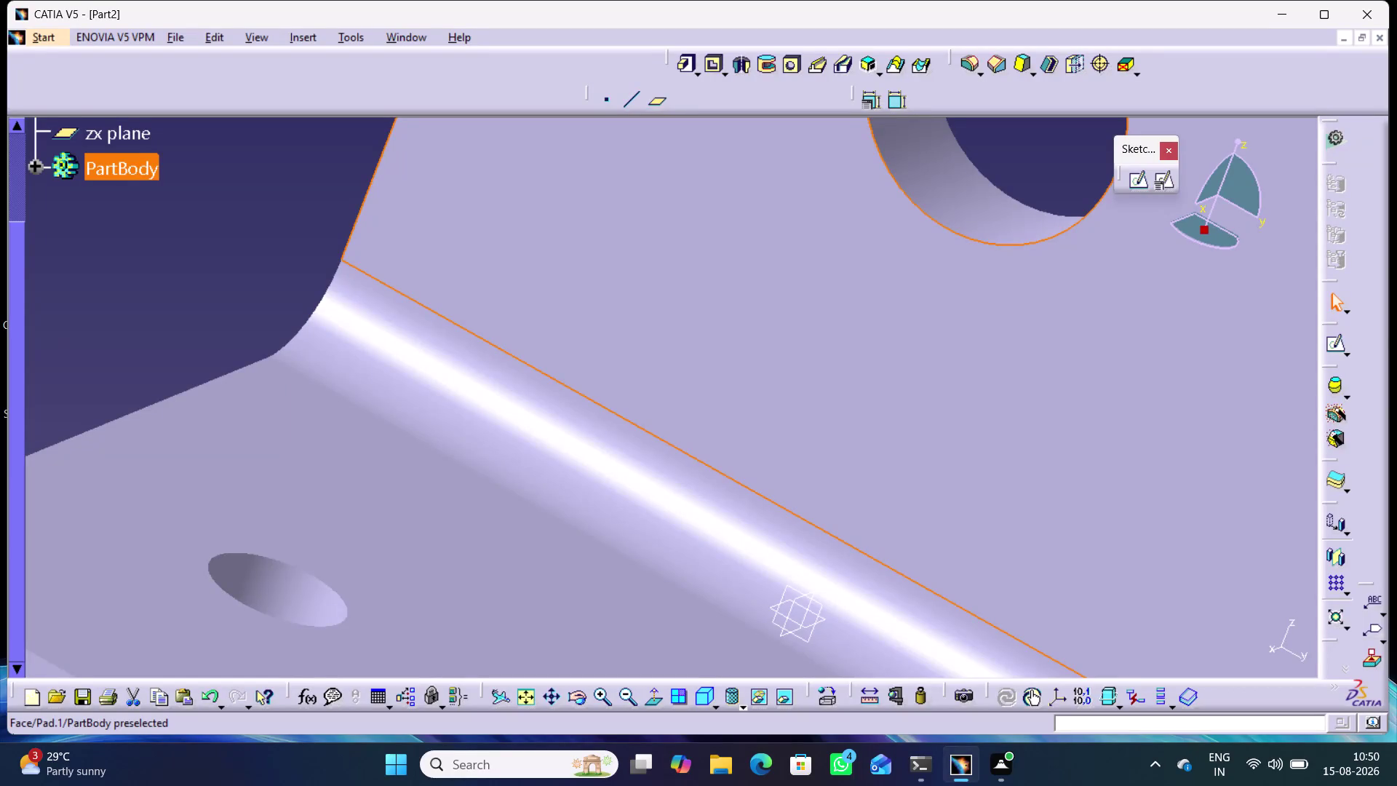
Orbit the bracket to inspect its faces, then start saving it under a new name.
middle_drag(740, 341, 803, 432)
right_drag(740, 341, 730, 286)
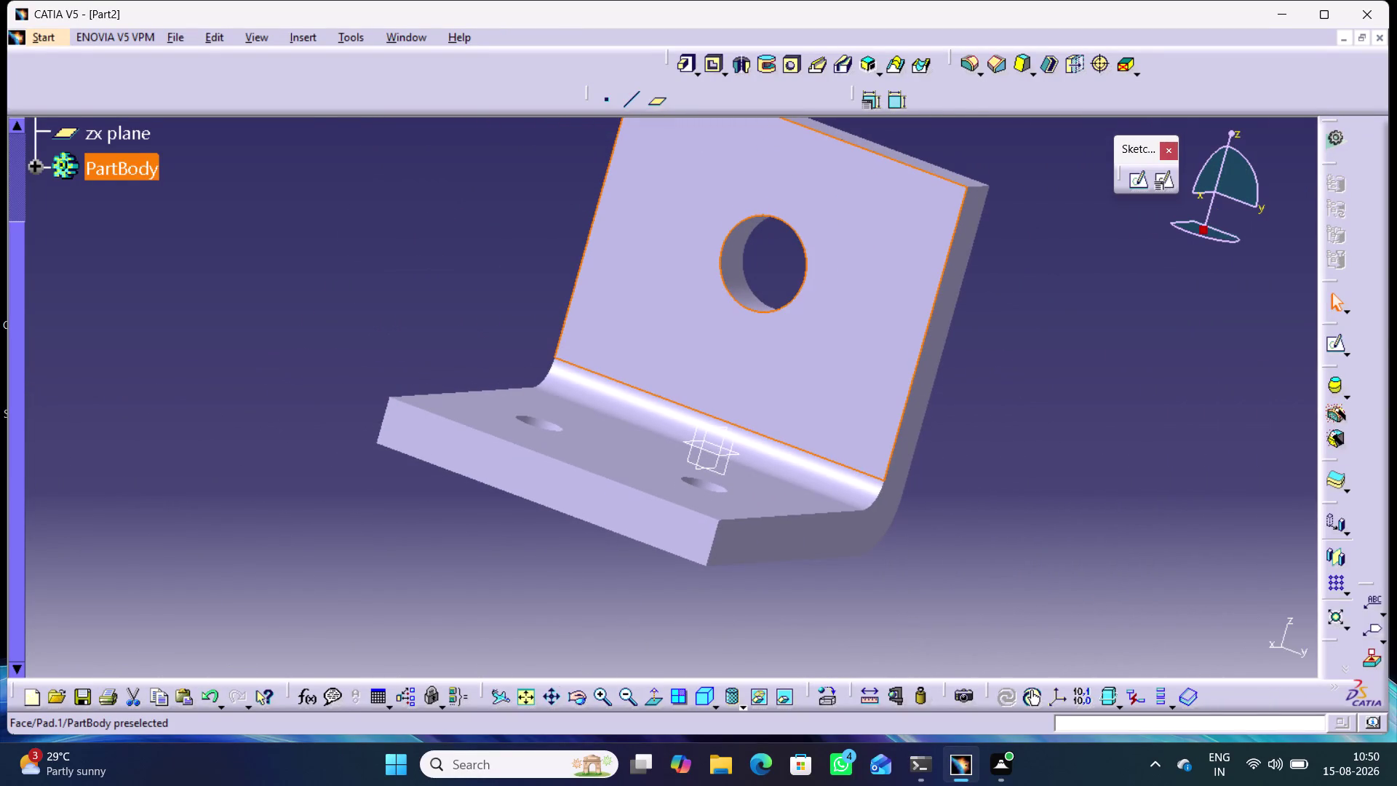
middle_drag(438, 243, 503, 299)
right_drag(438, 243, 490, 293)
click(486, 290)
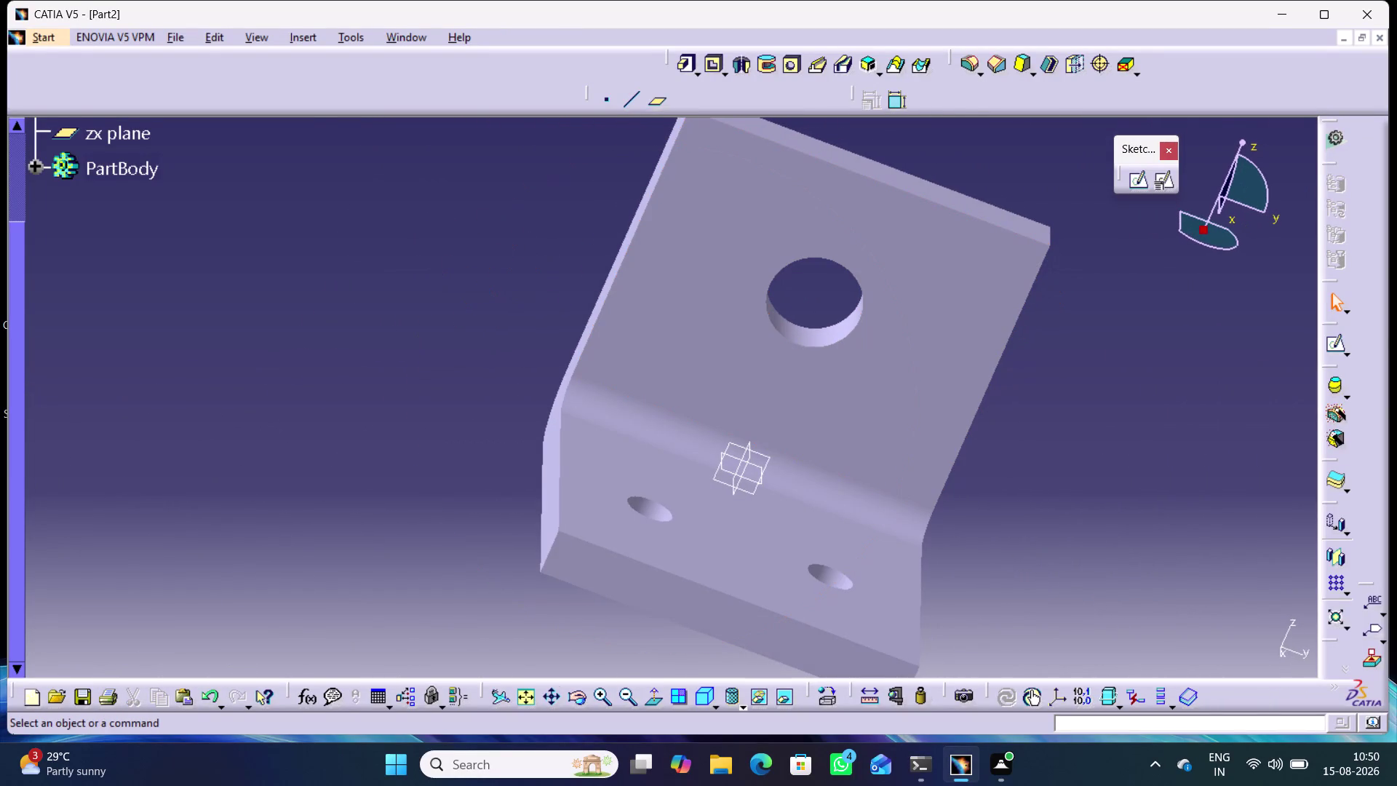
key(ctrl+s)
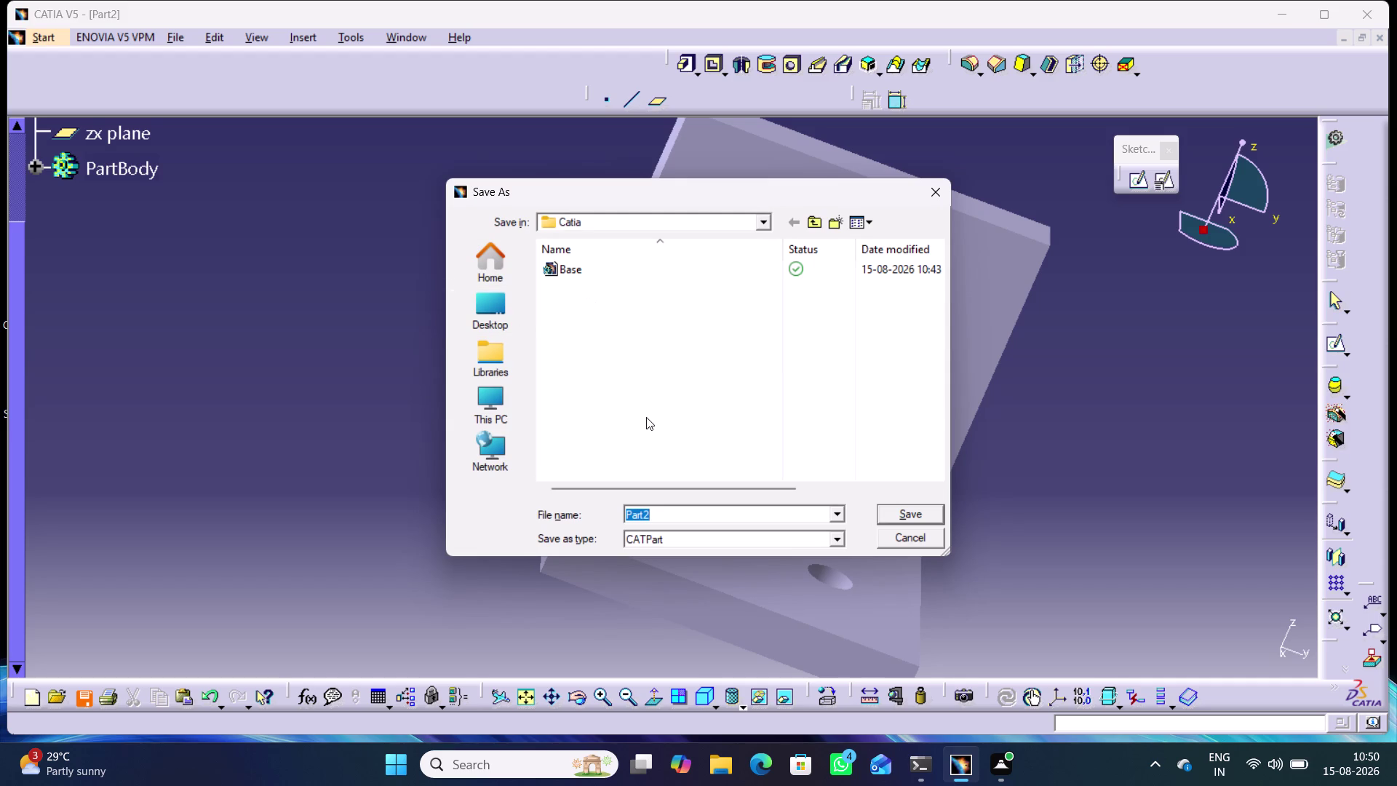
Save the bracket part as Support.
text(Su)
text(ppo)
text(rt)
key(Return)
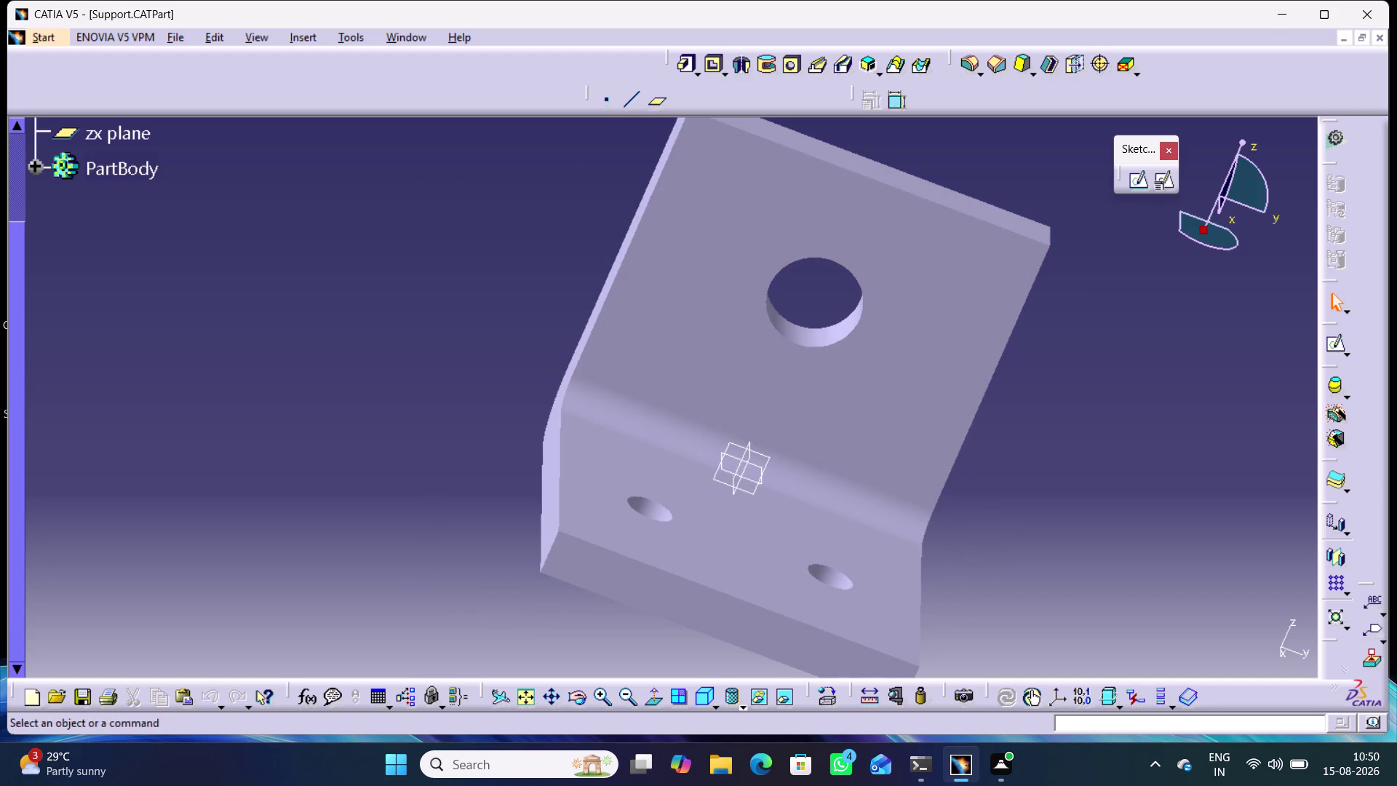
Pan and zoom the view, then start a new document.
middle_drag(1018, 489, 890, 473)
scroll(down, 3)
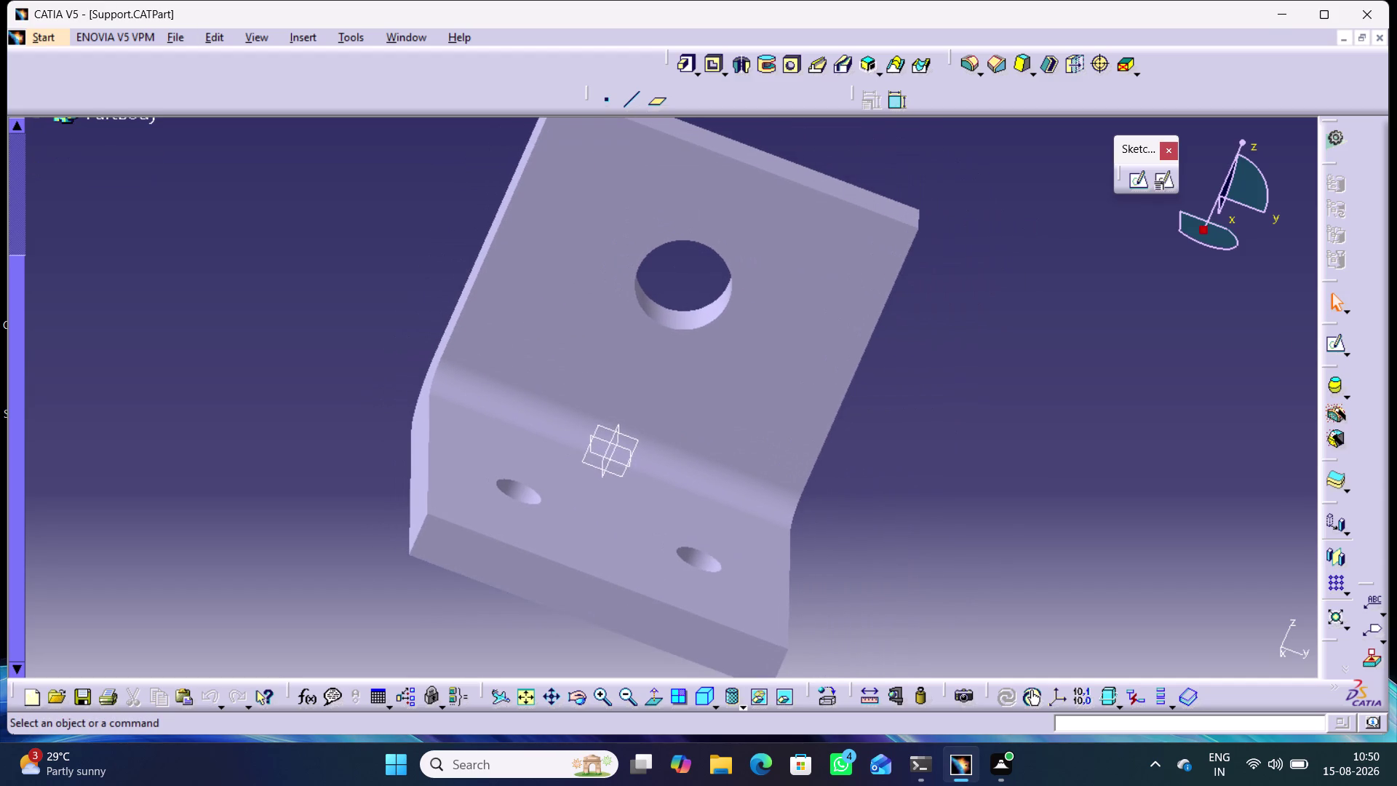
key(ctrl+n)
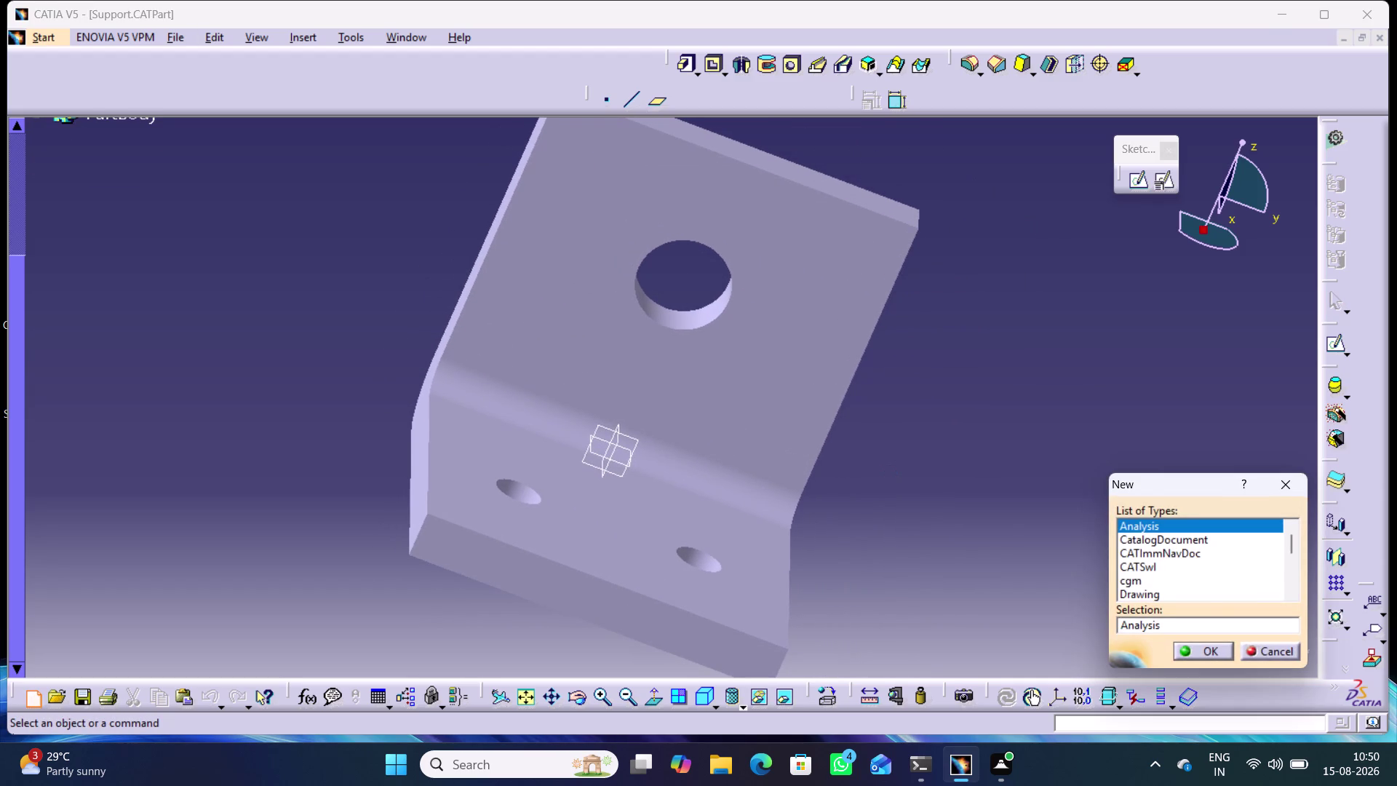
Create a new Part document.
key(Down)
key(Return)
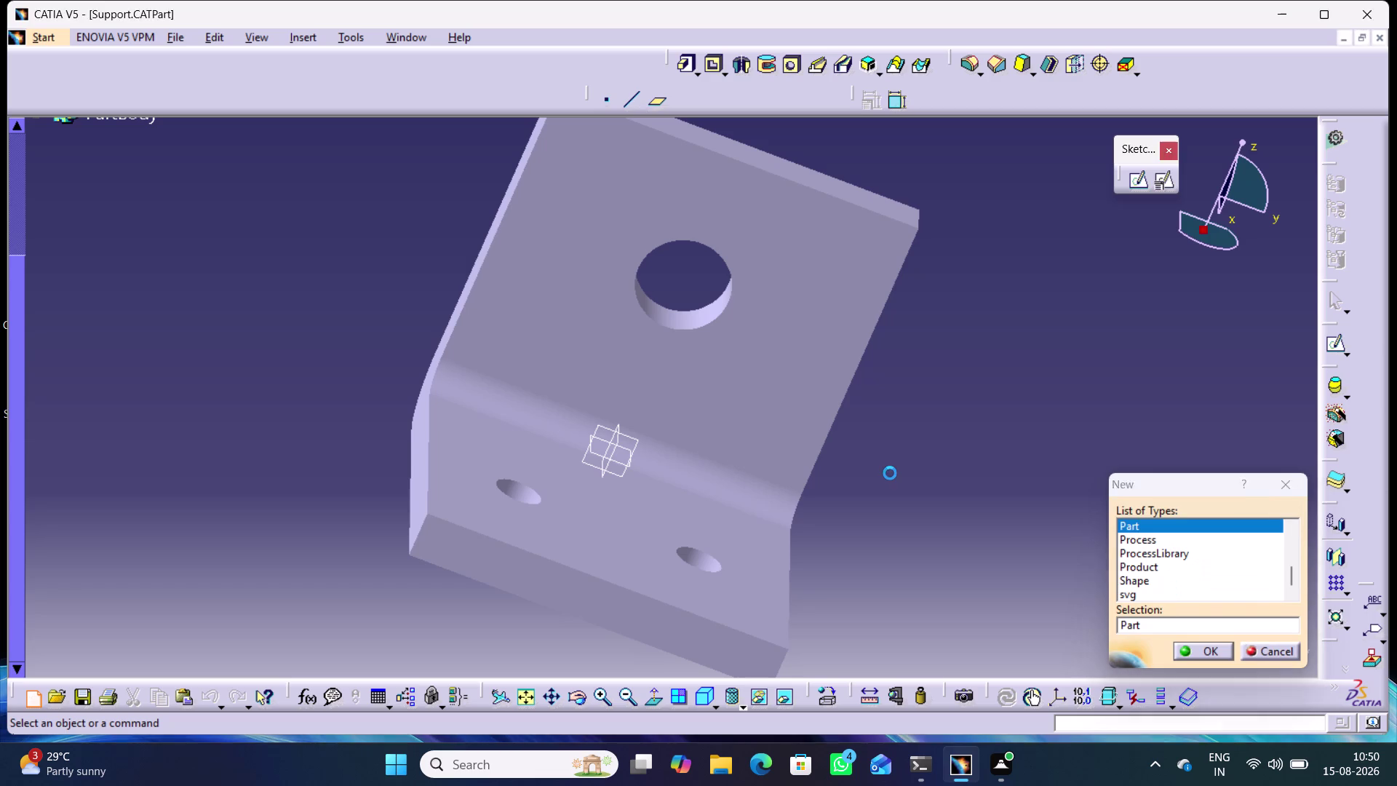
key(Return)
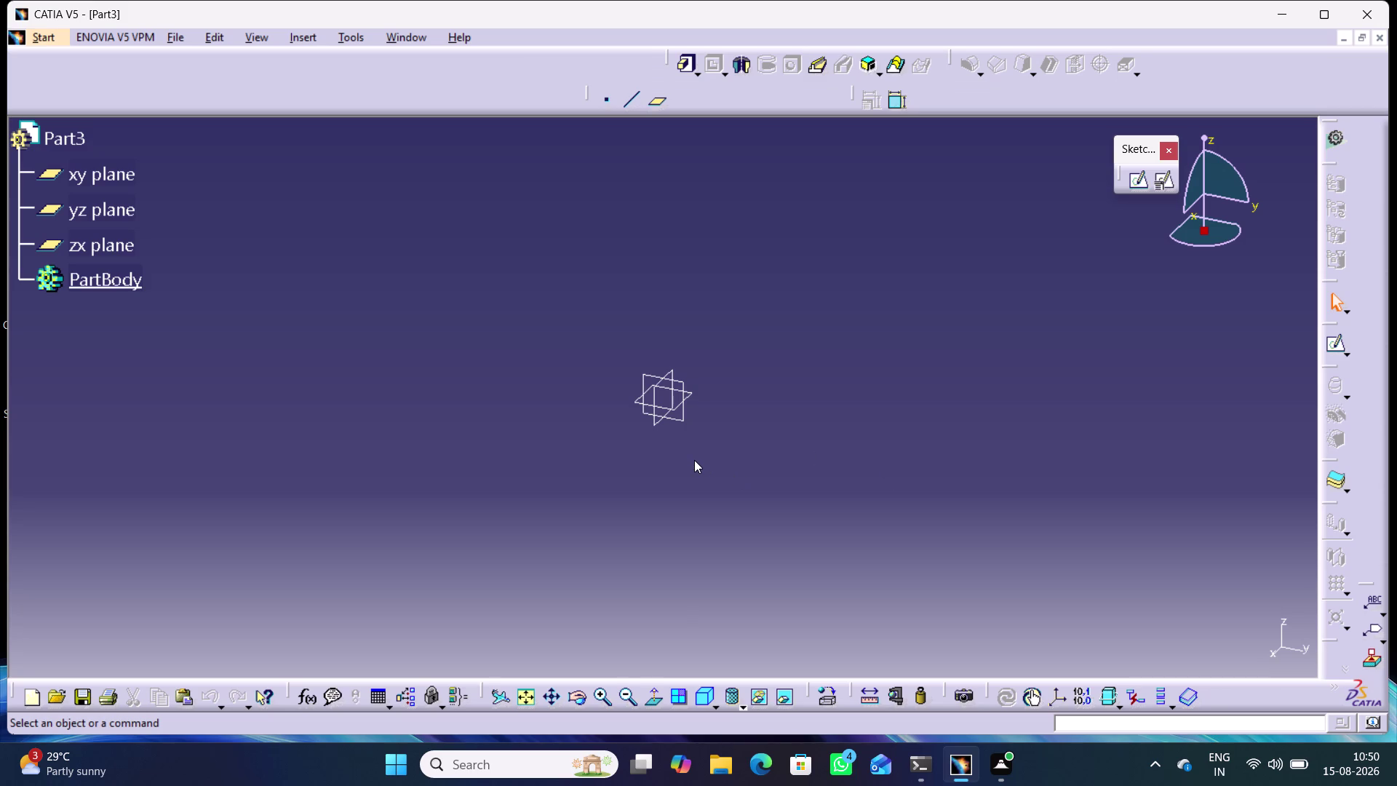
Open a positioned sketch on the zx plane with swapped axes.
click(659, 423)
click(1164, 181)
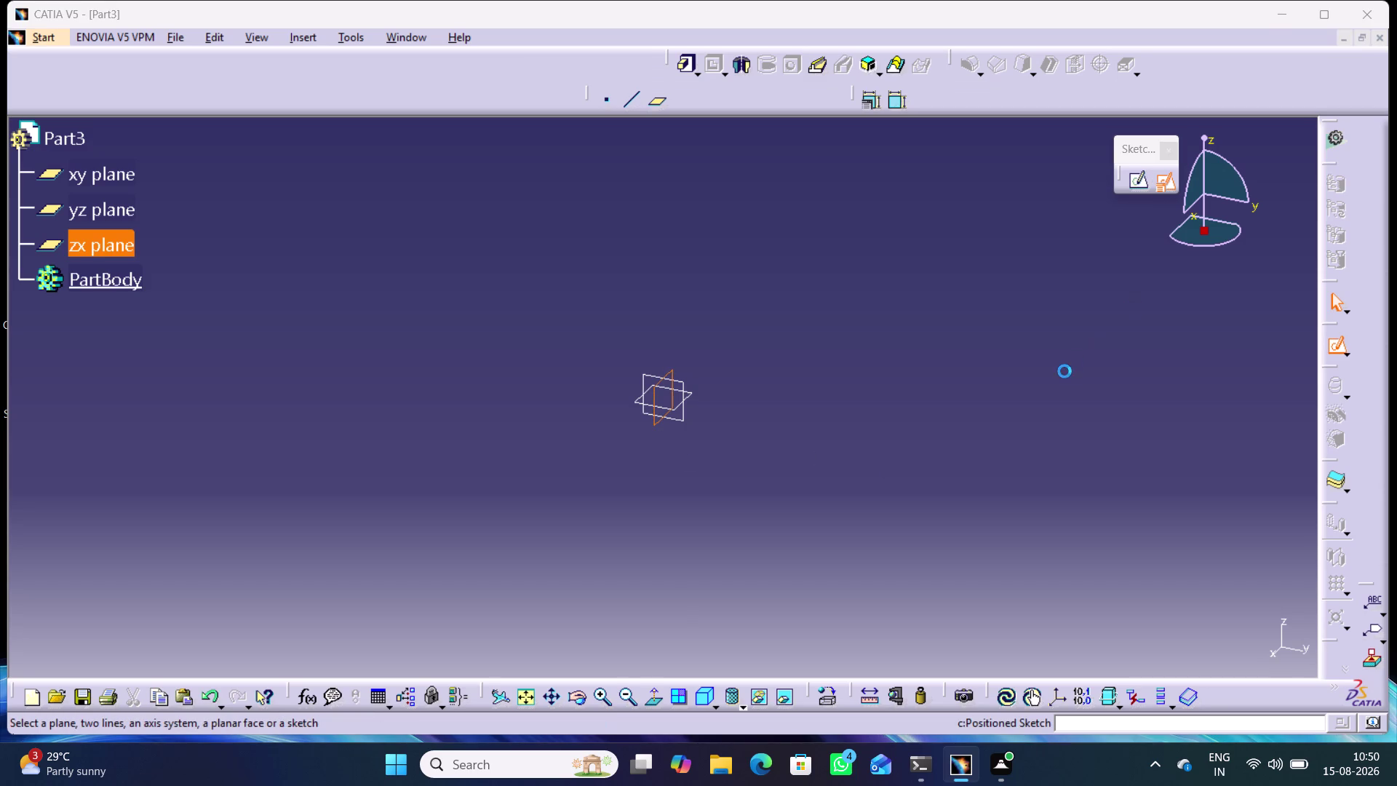
click(1247, 614)
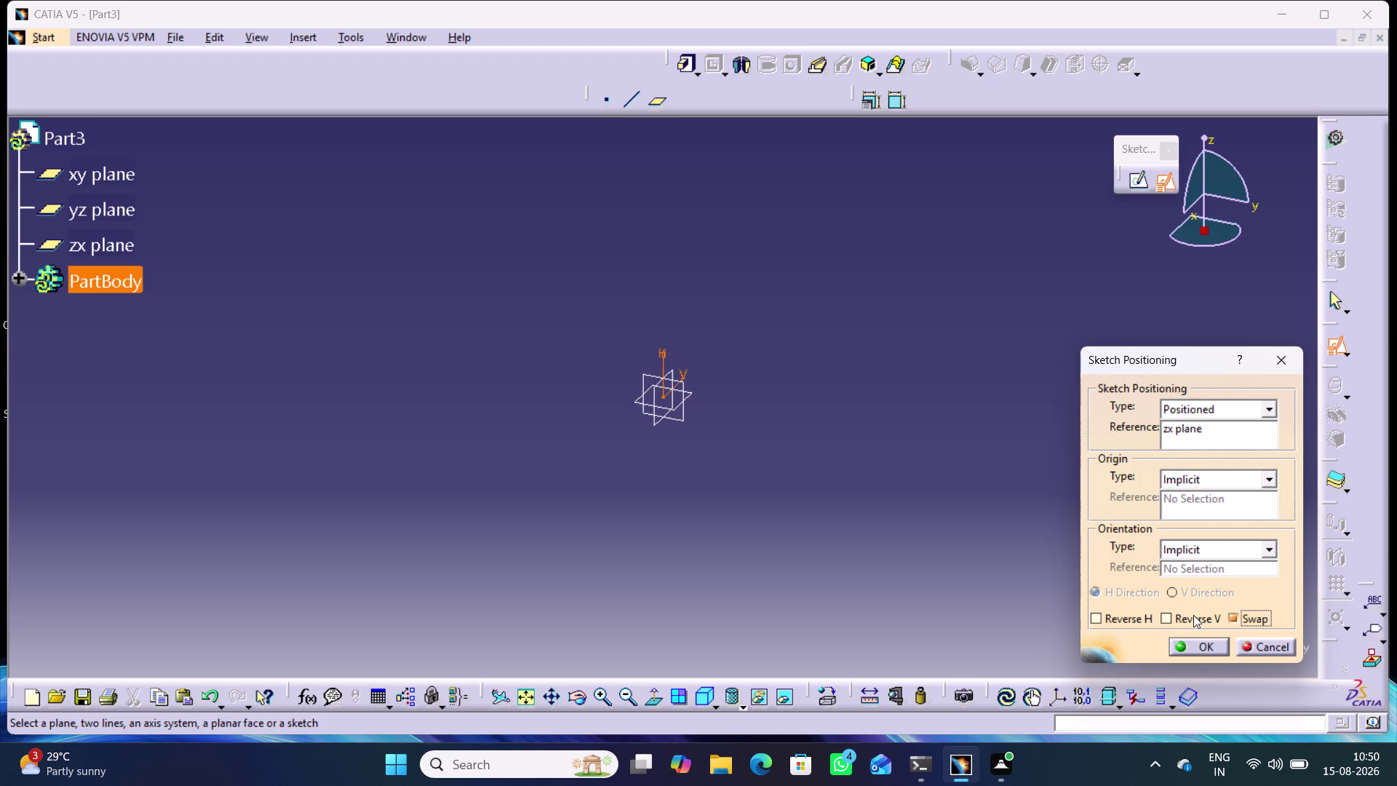
click(1192, 615)
click(1197, 644)
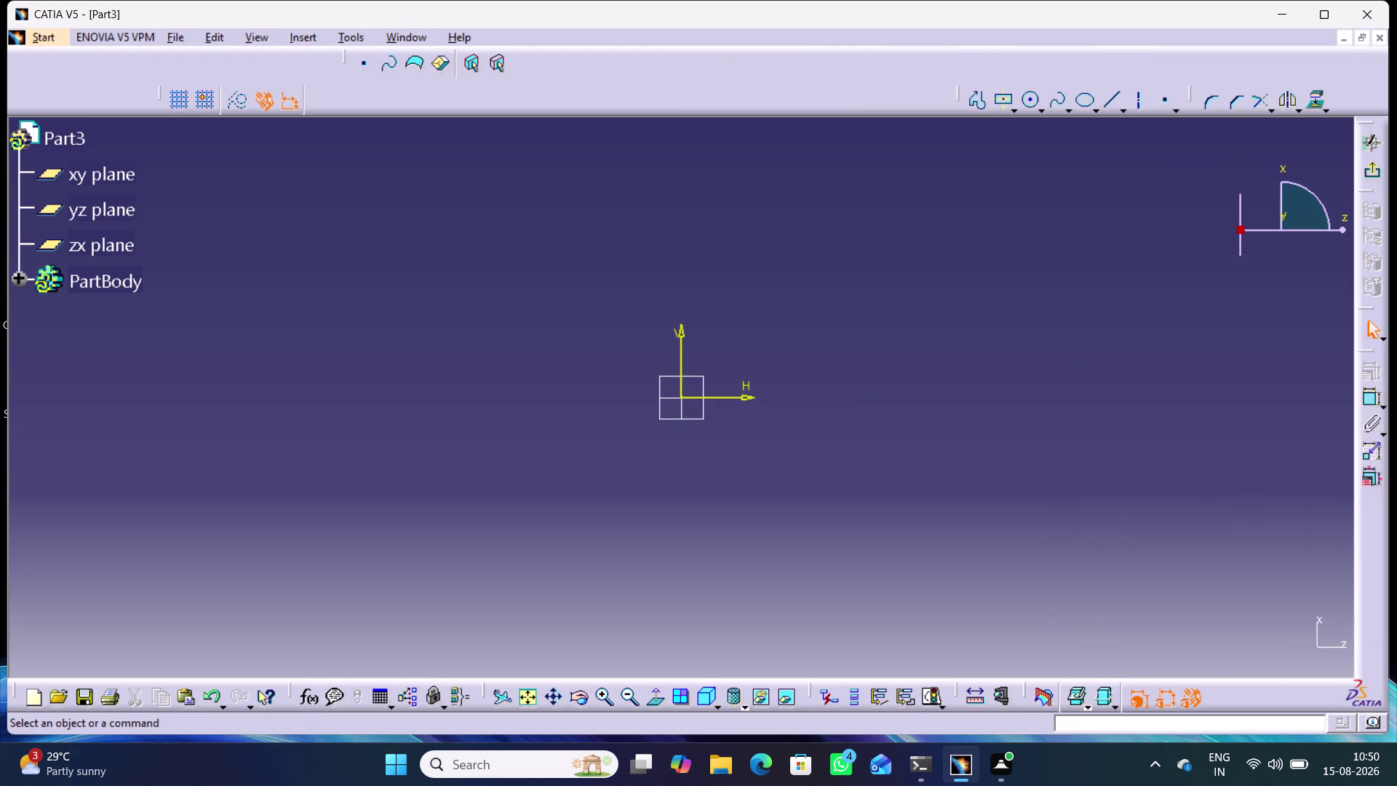
Draw the profile's bottom edge and stepped right side up to the top.
click(976, 104)
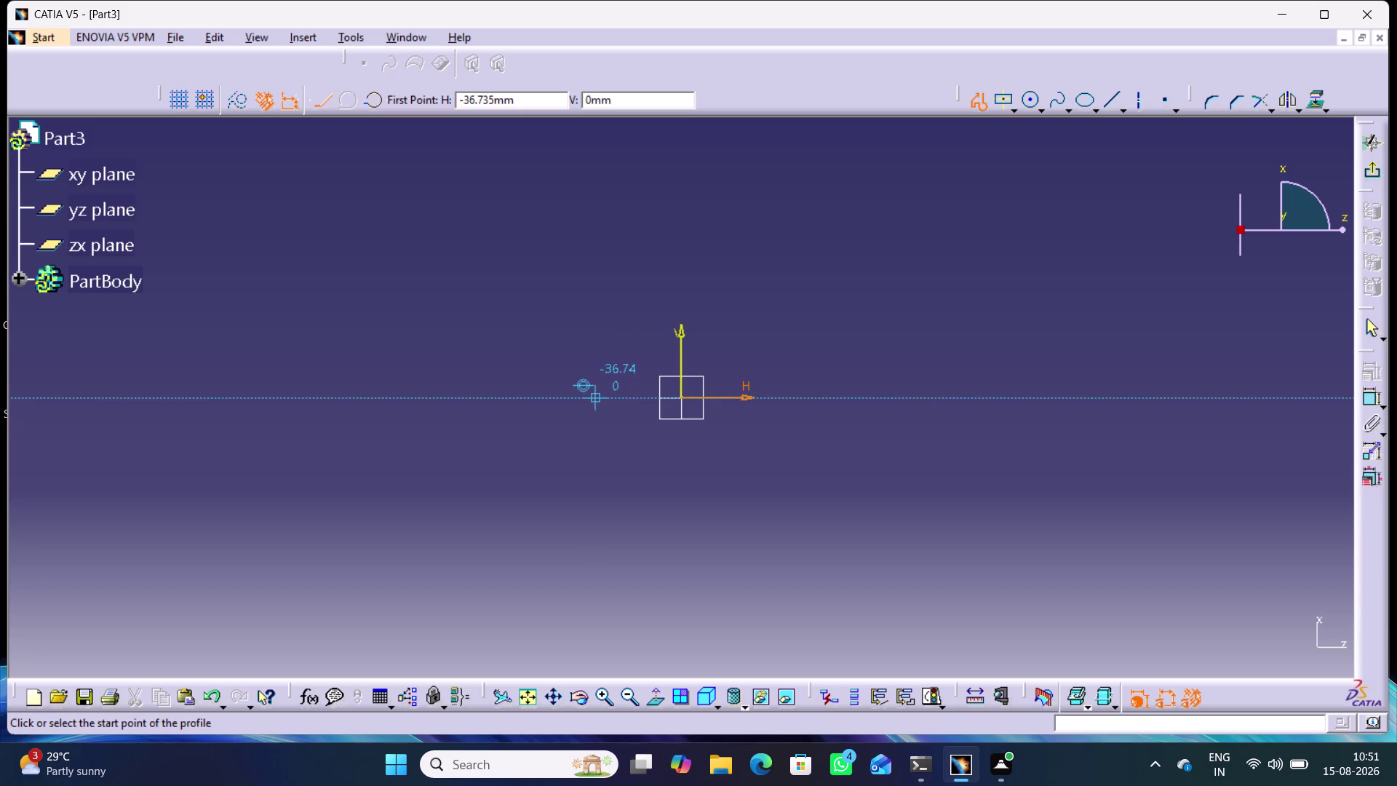
click(595, 395)
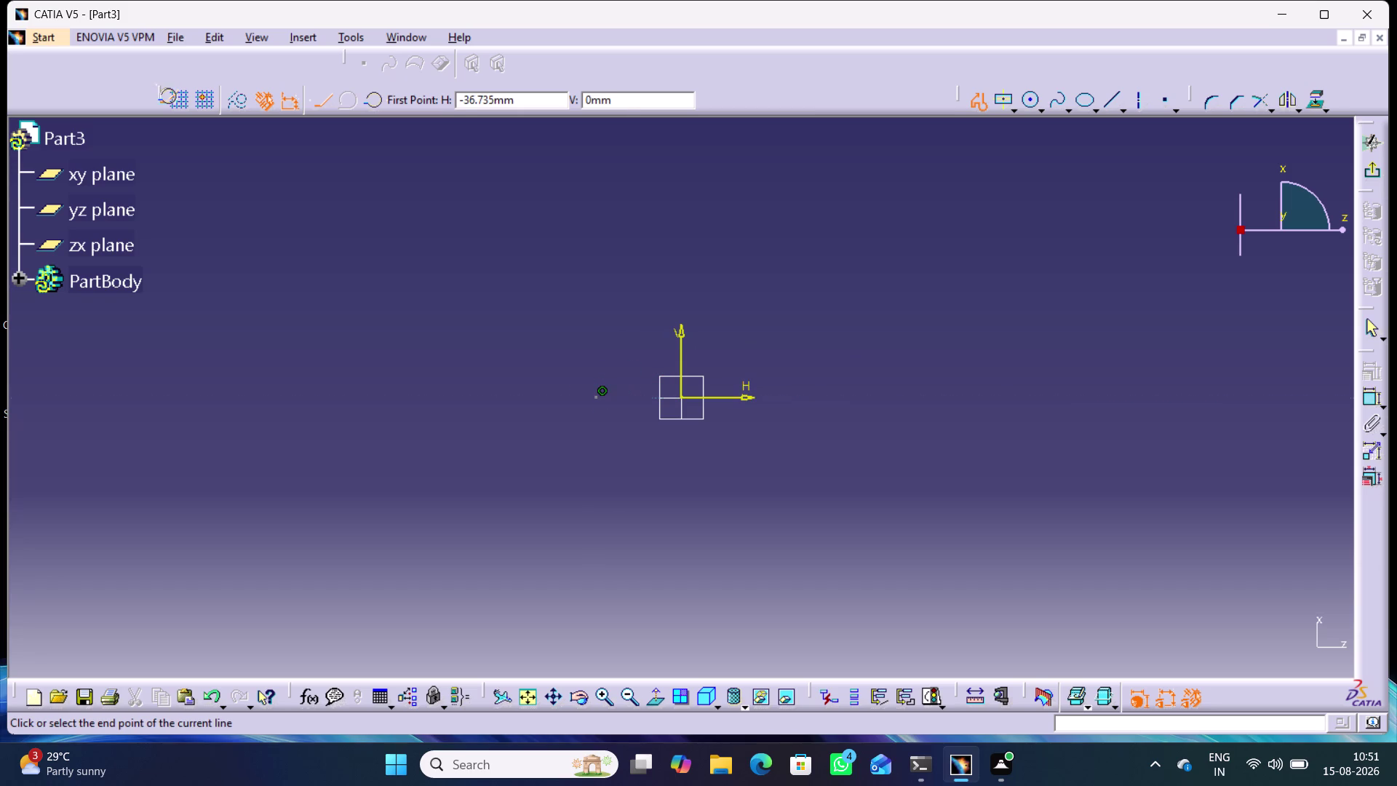
click(773, 399)
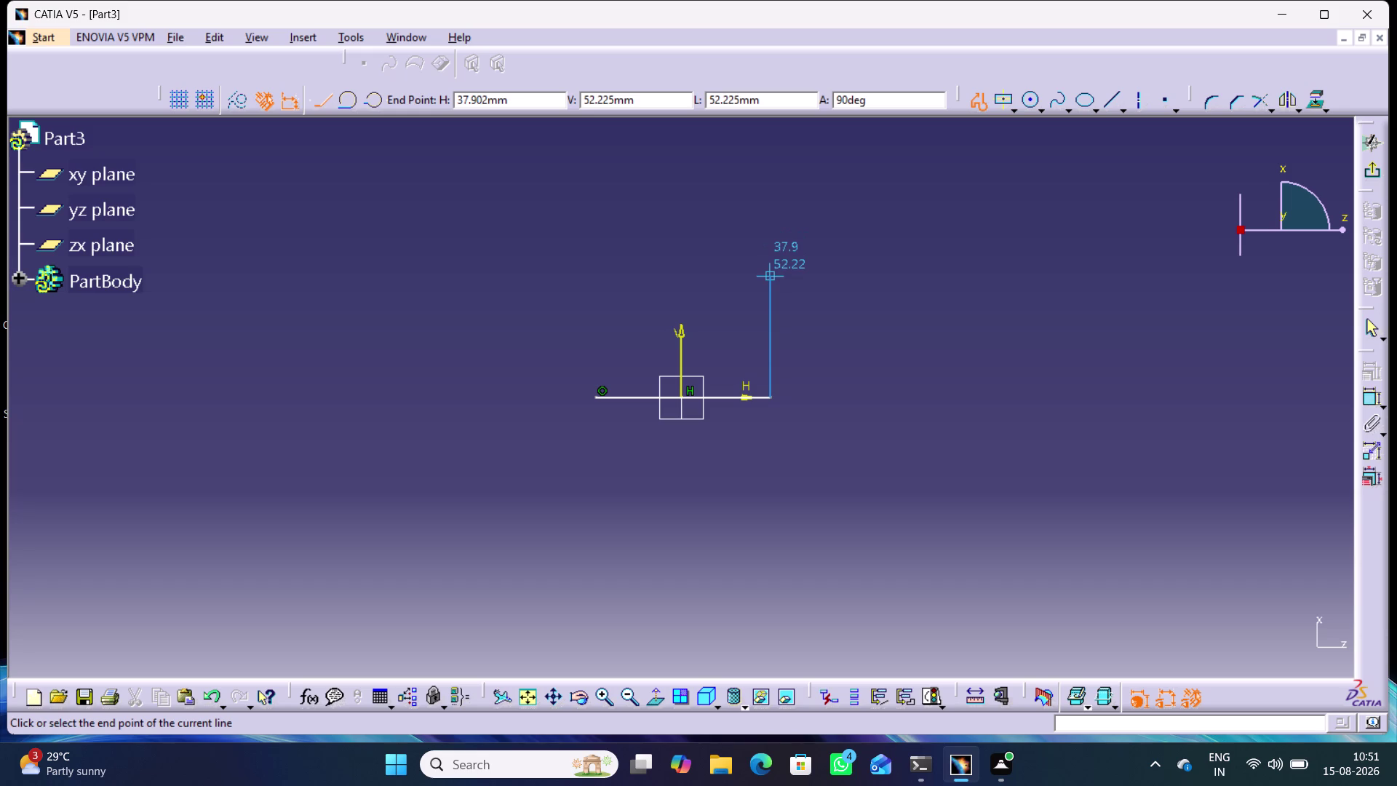
click(772, 355)
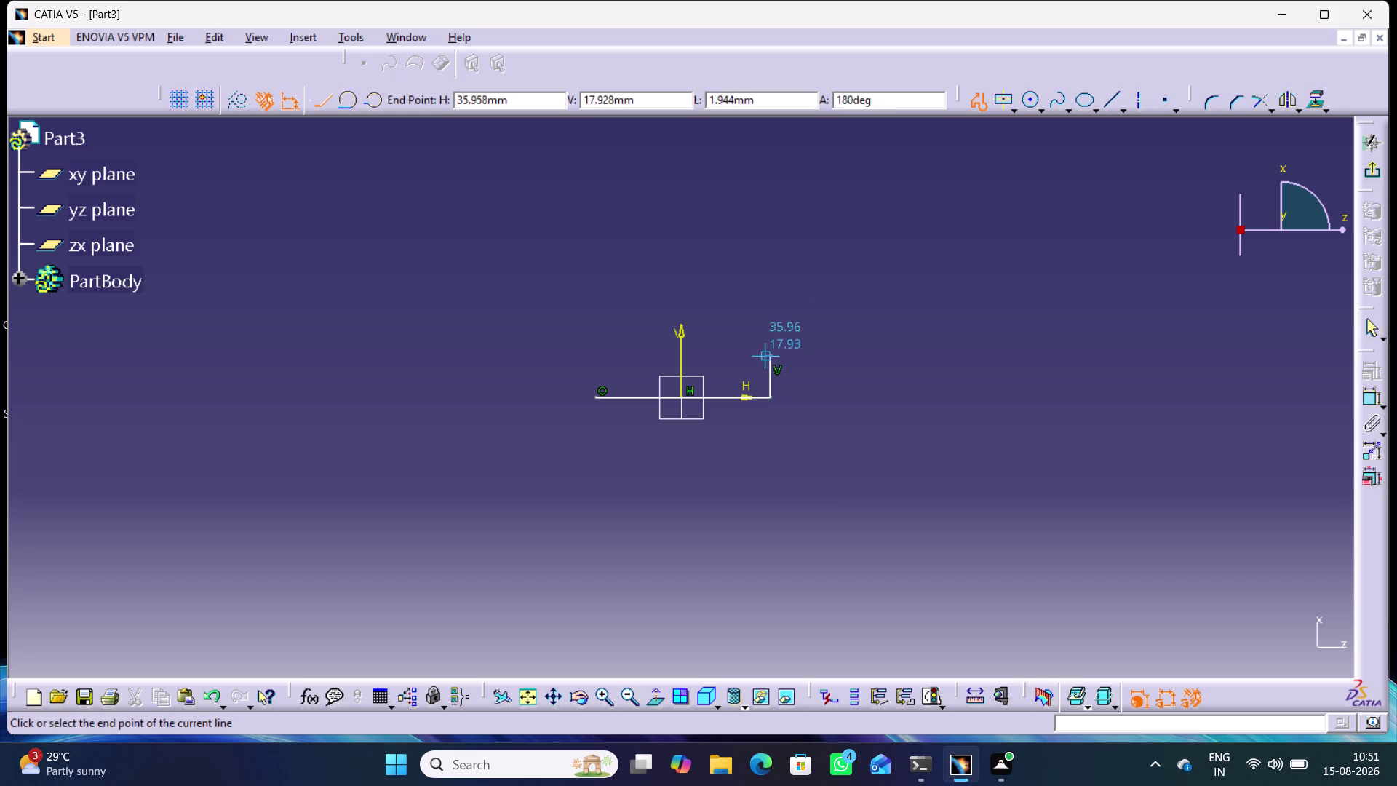
click(728, 357)
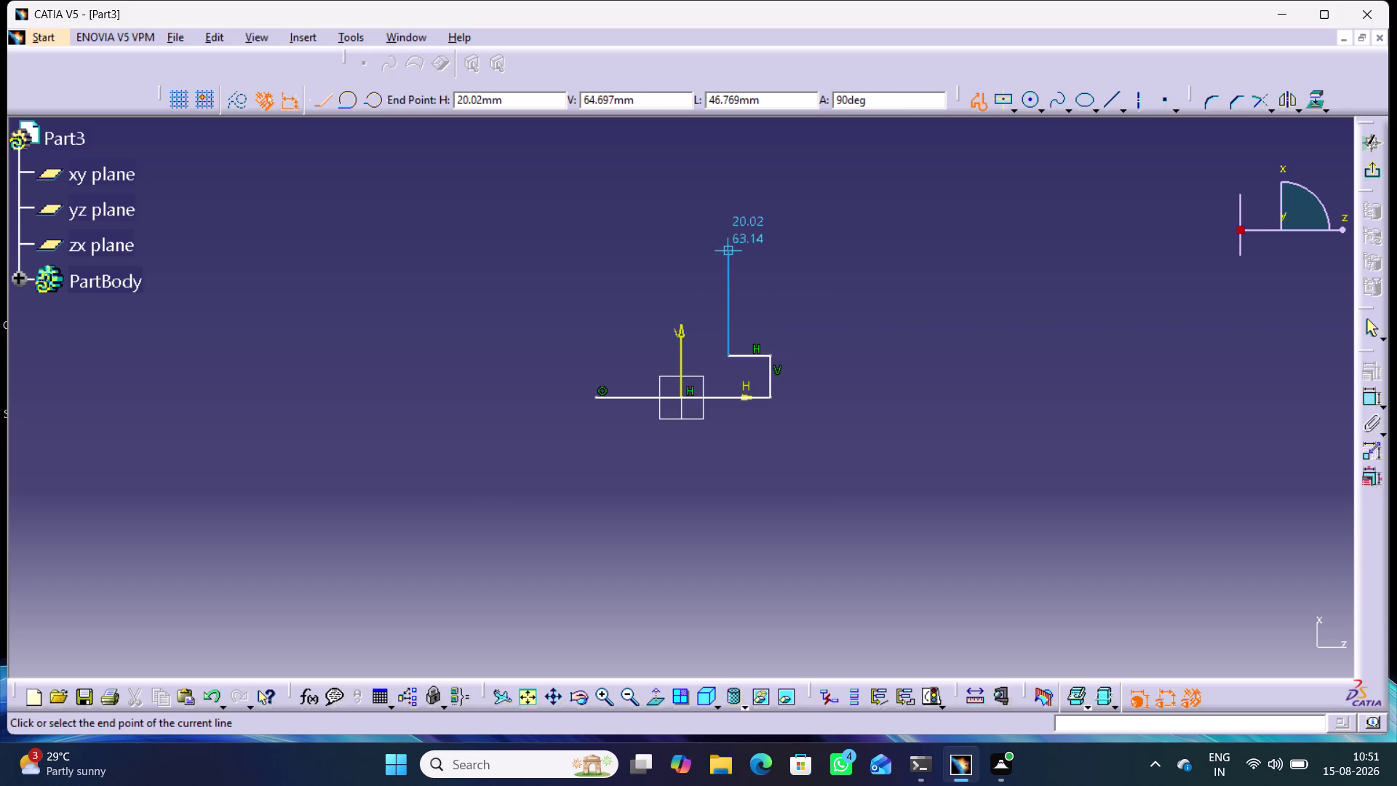
click(731, 237)
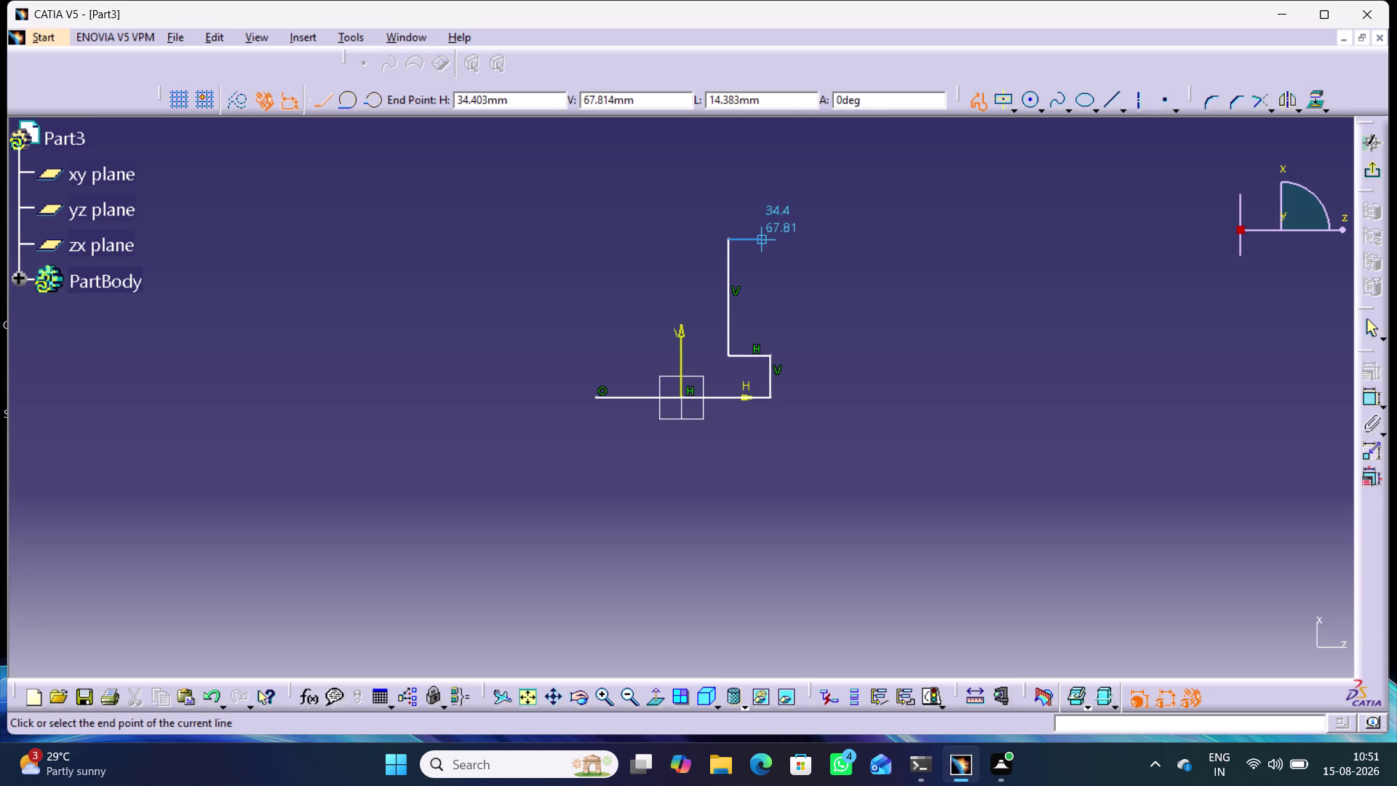
click(772, 241)
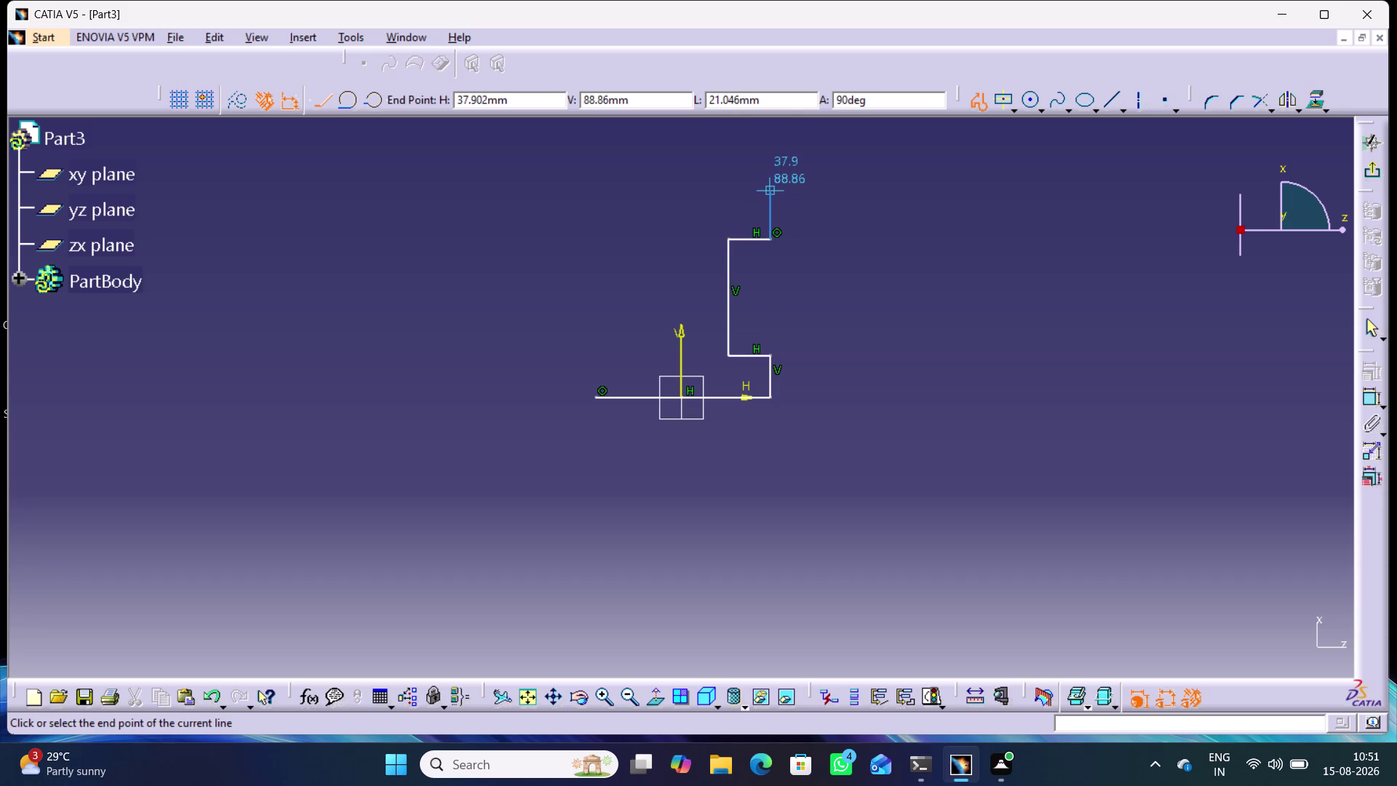
click(768, 188)
click(738, 194)
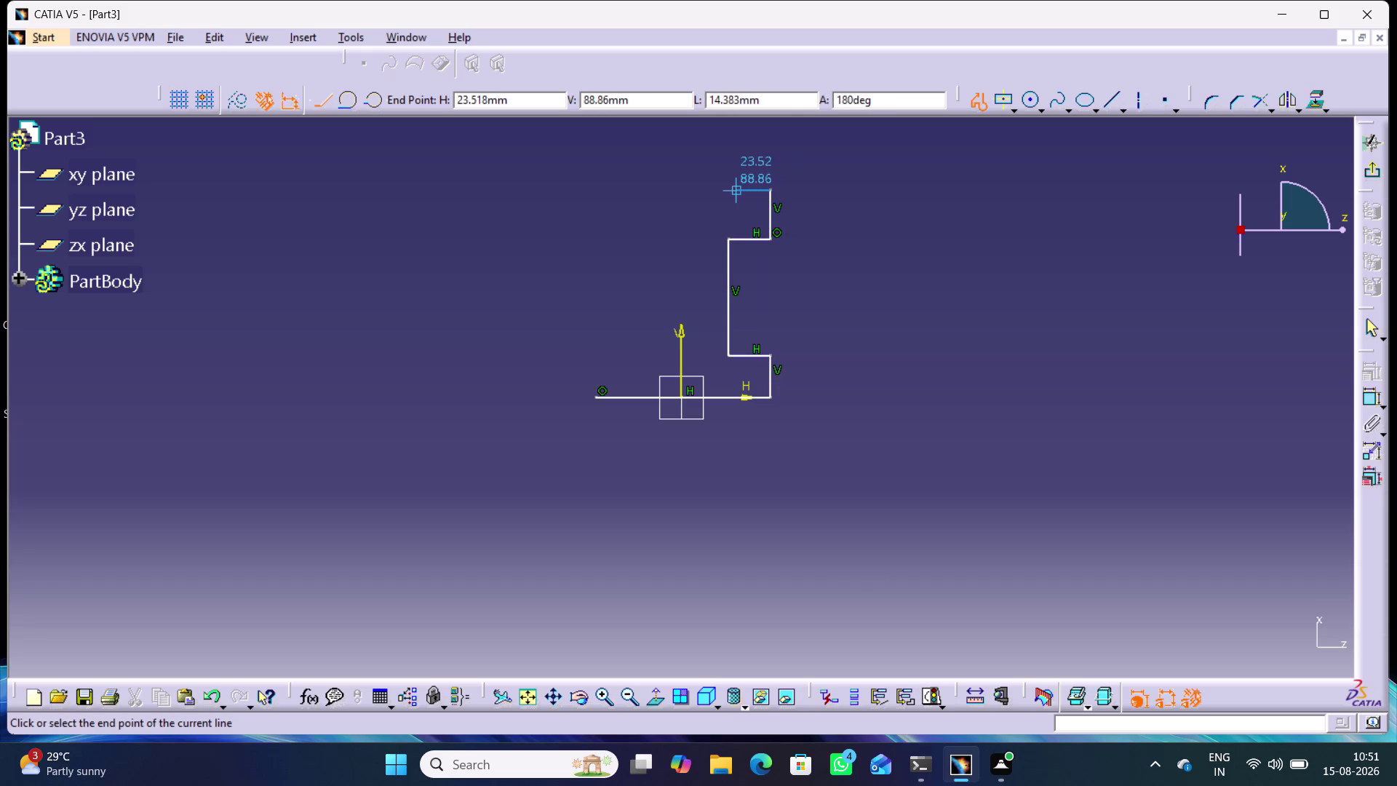
Draw the V notch and stepped left side, closing the profile at its start.
click(682, 228)
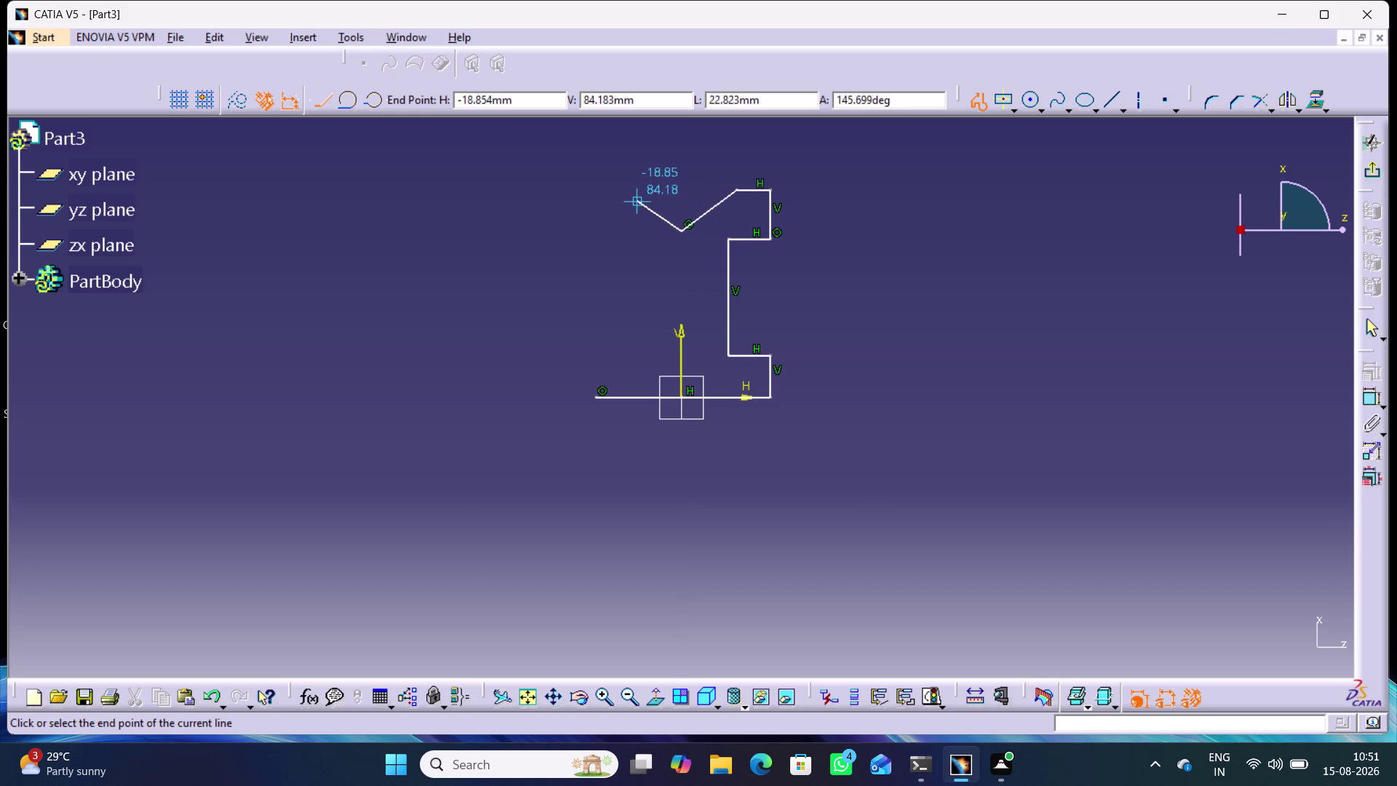
click(633, 190)
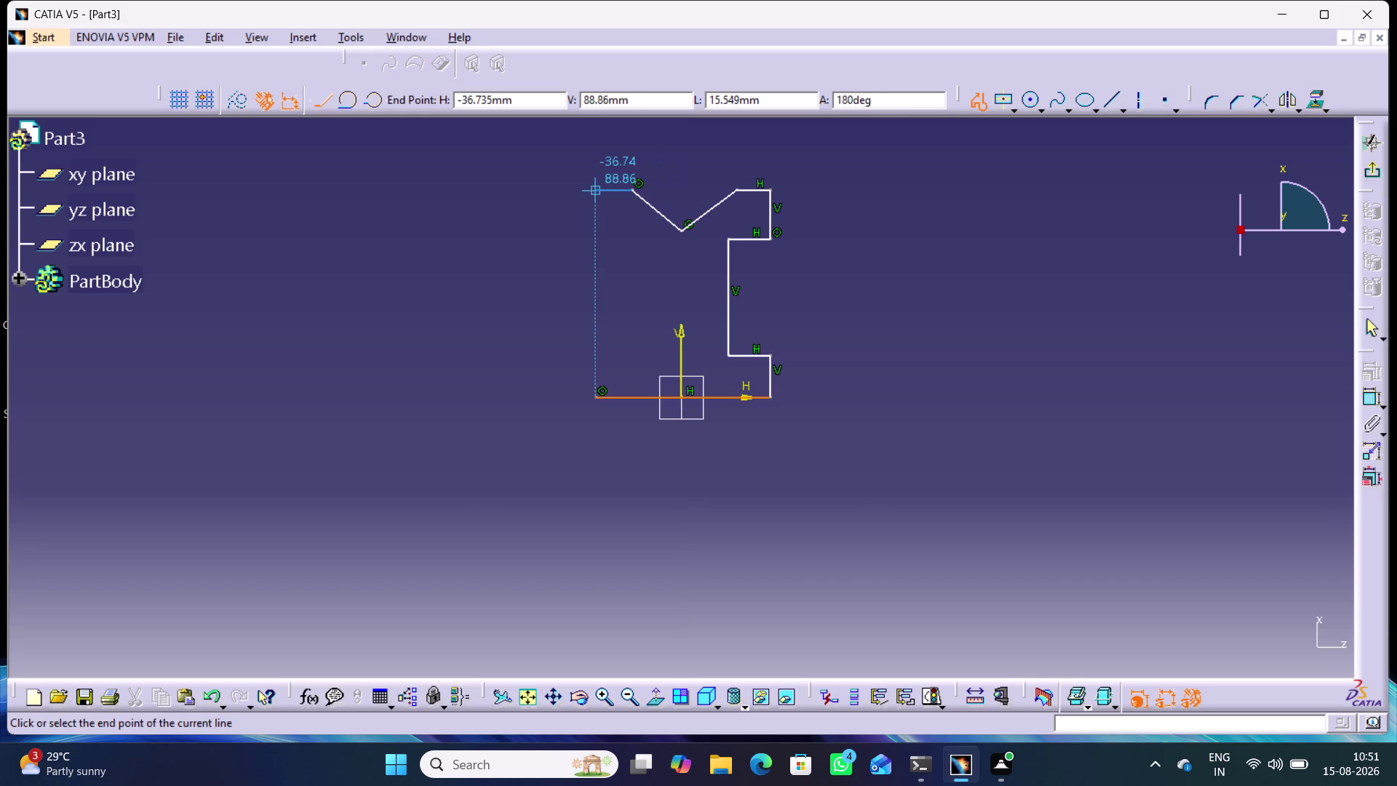
click(587, 193)
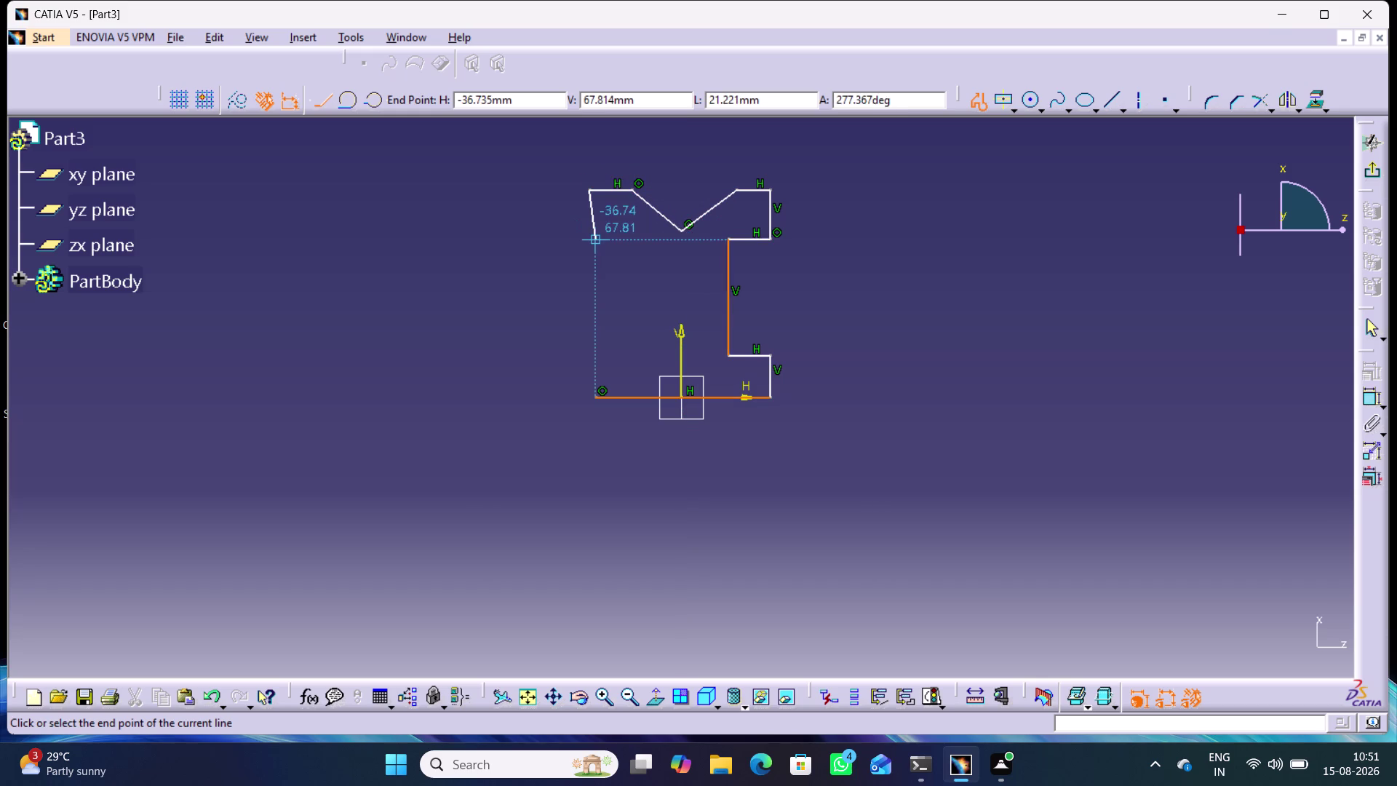
click(587, 236)
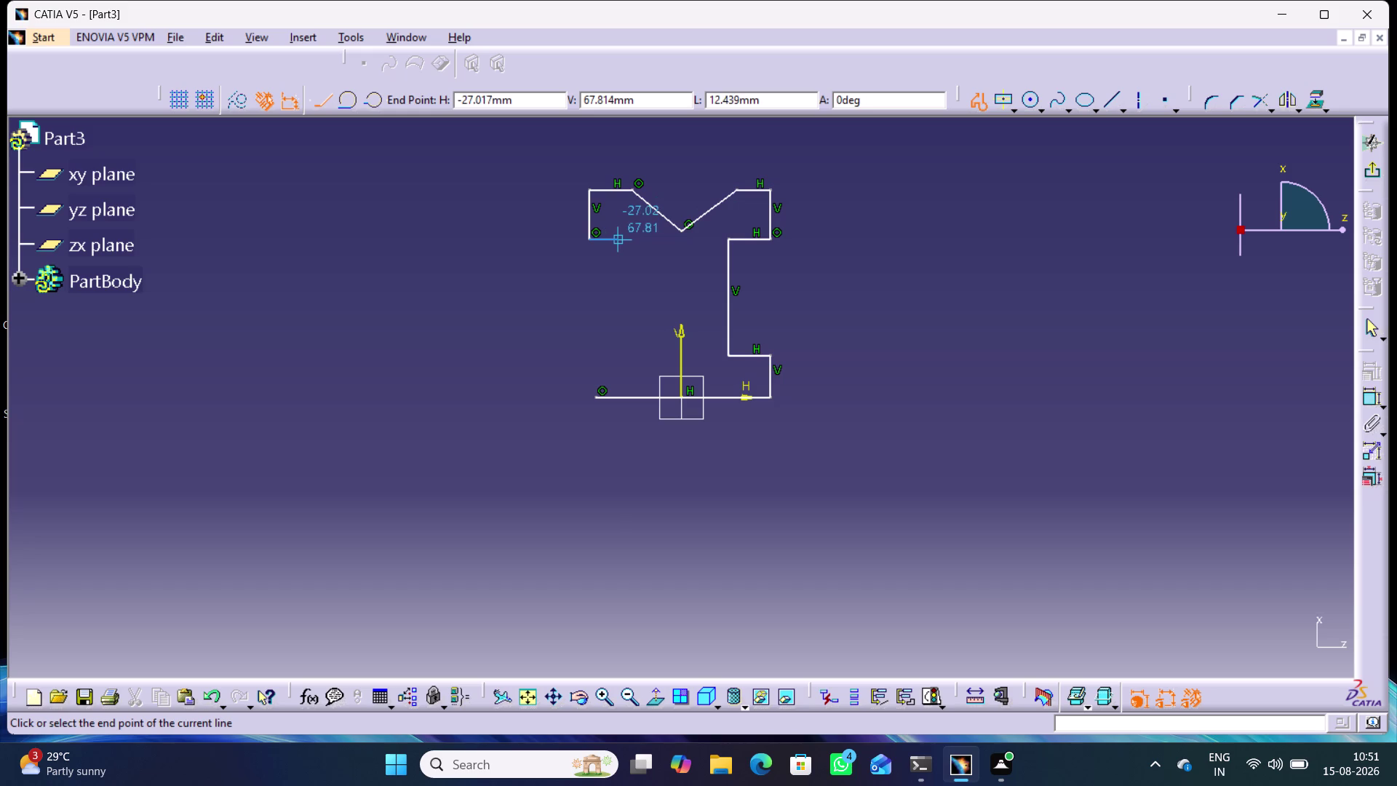
click(622, 238)
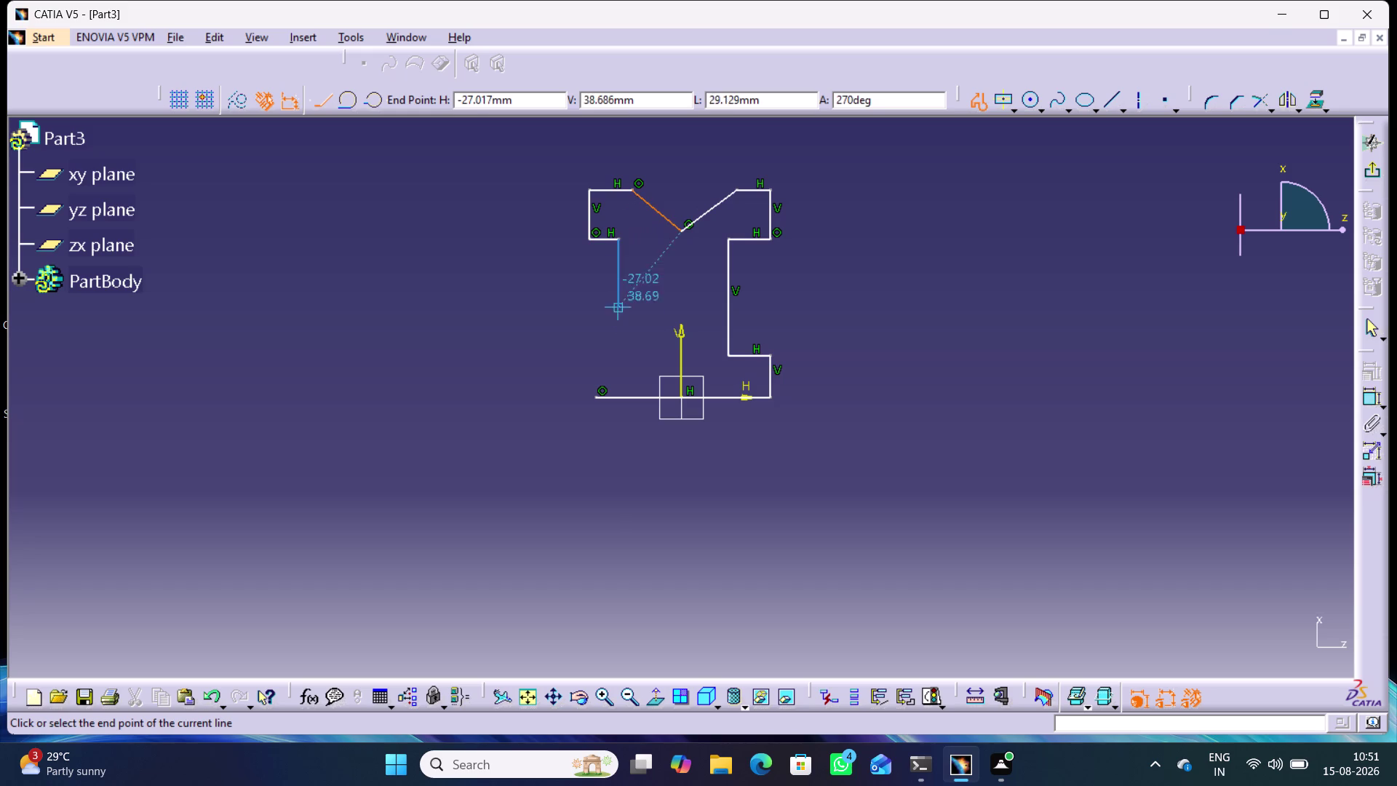
click(619, 352)
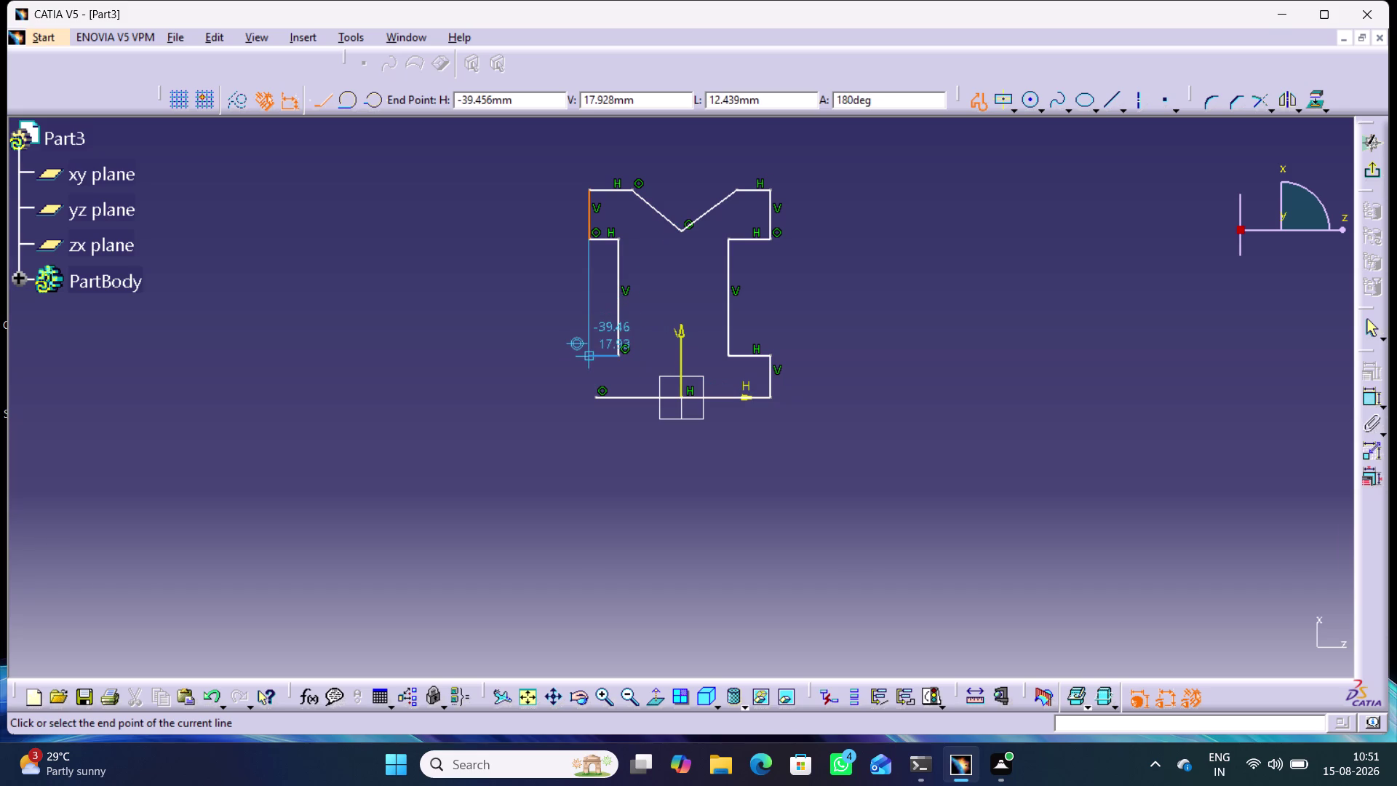
click(586, 359)
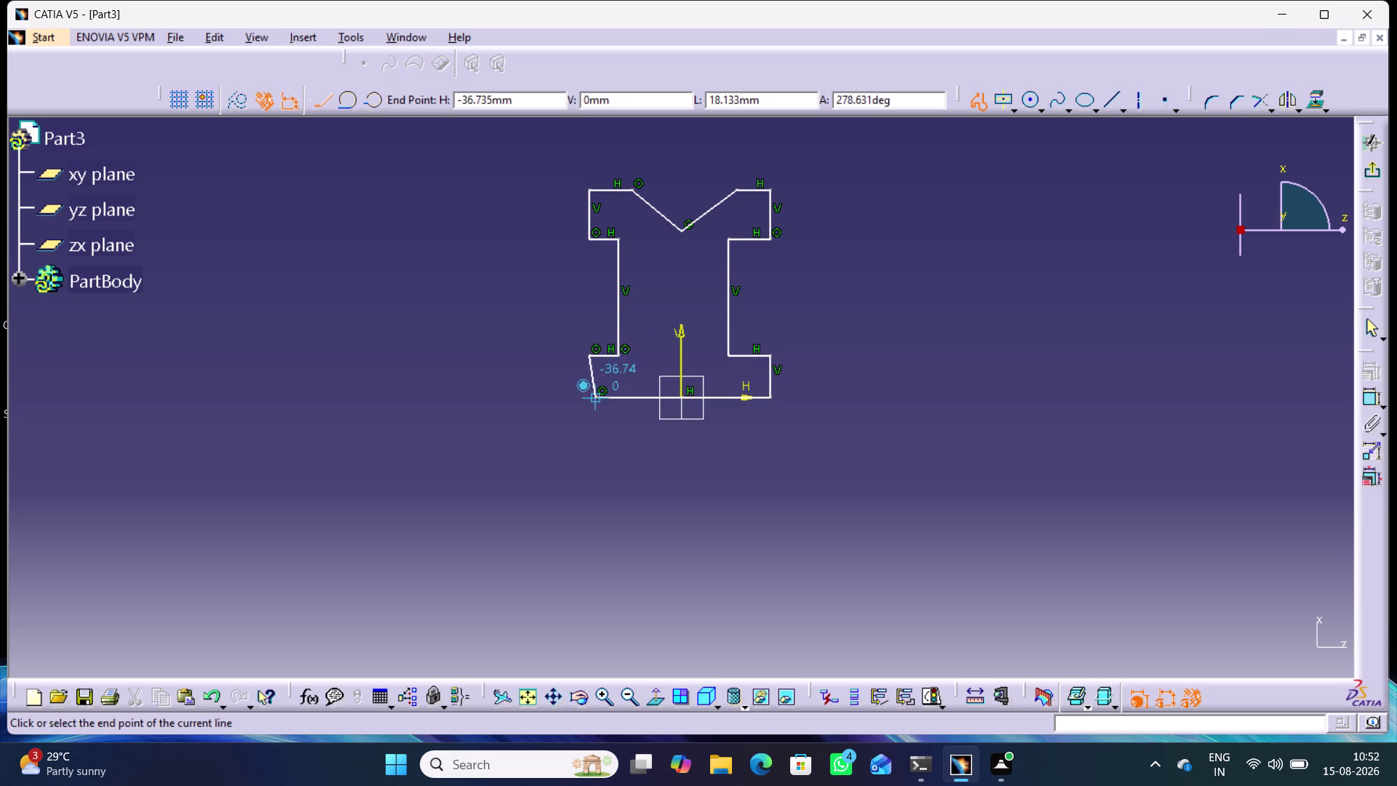
click(596, 397)
click(1371, 330)
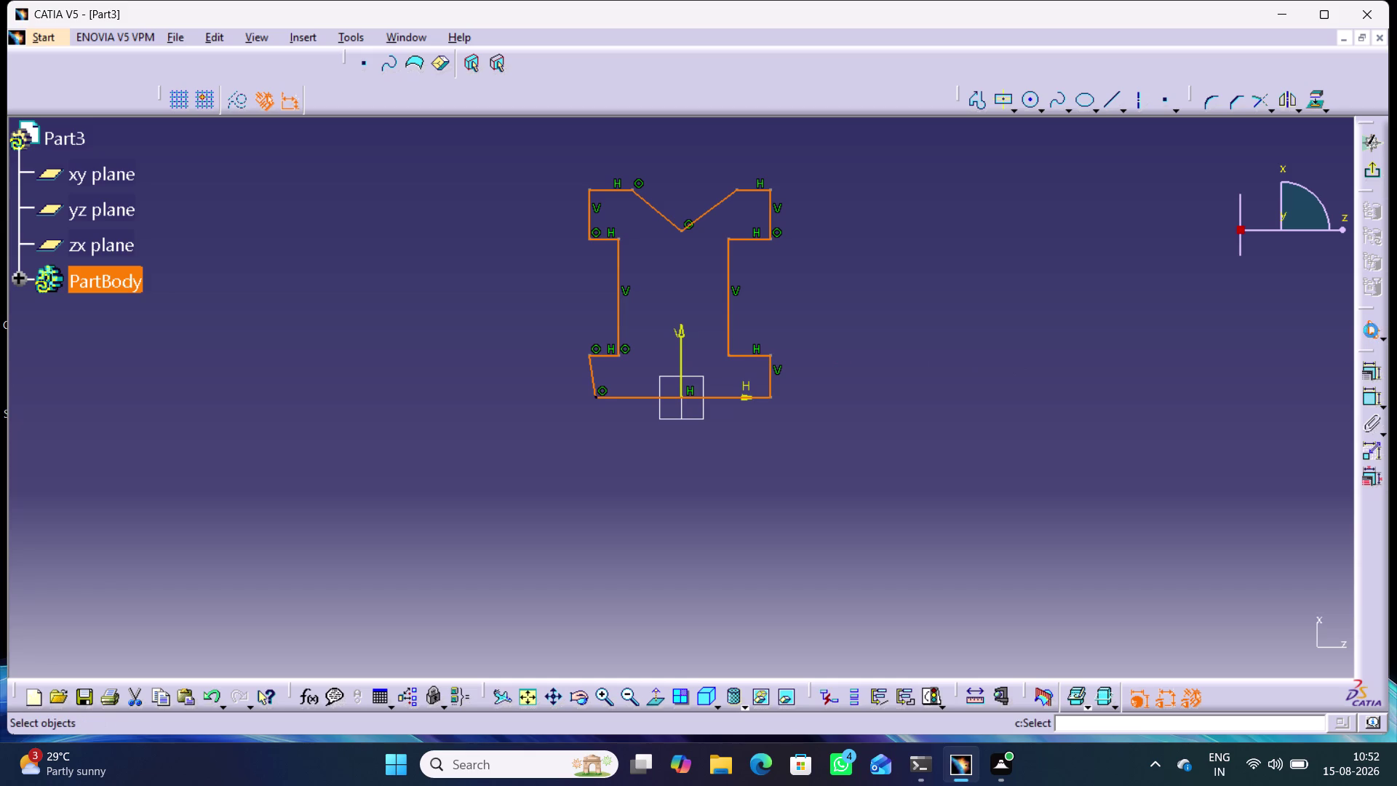
Apply a Vertical constraint to the slanted lower-left edge.
click(1258, 367)
click(885, 448)
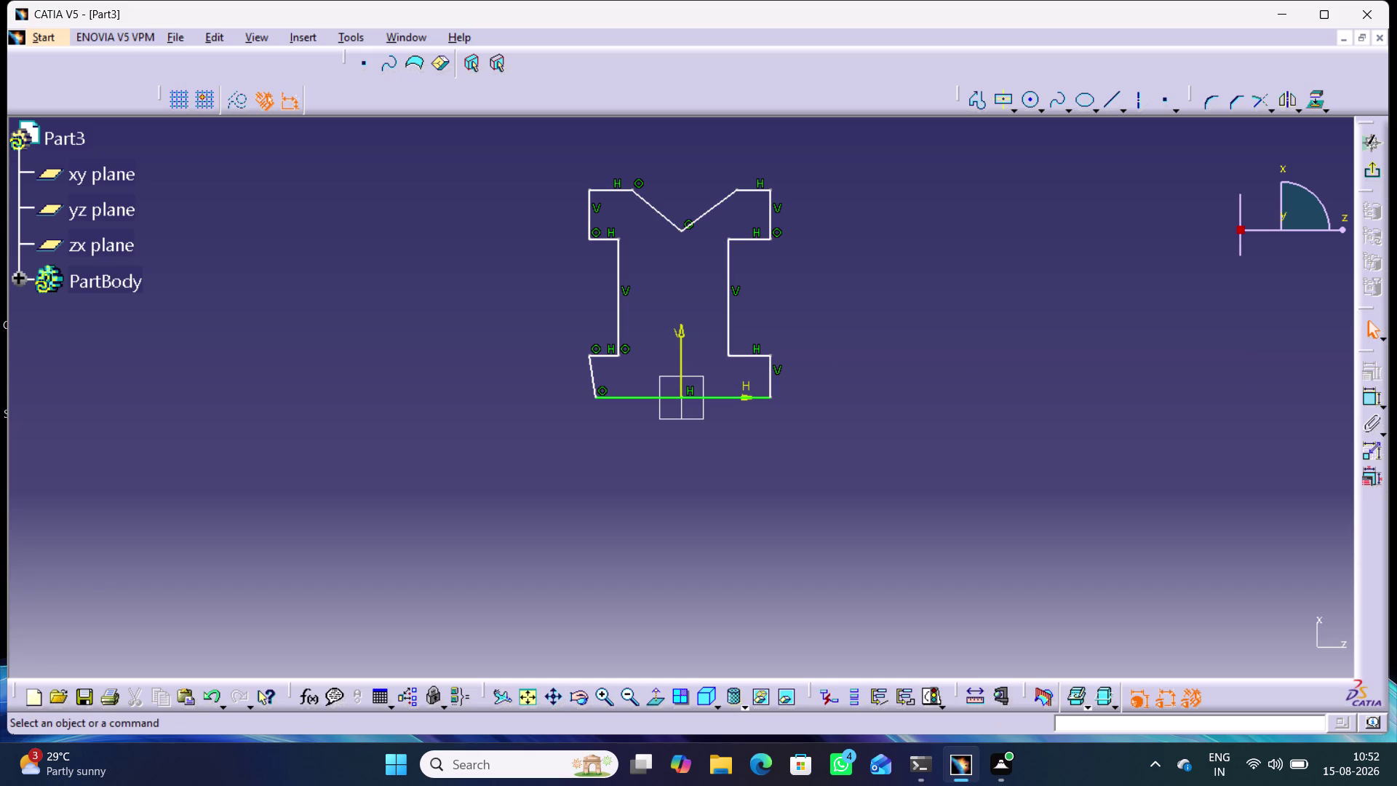
click(596, 381)
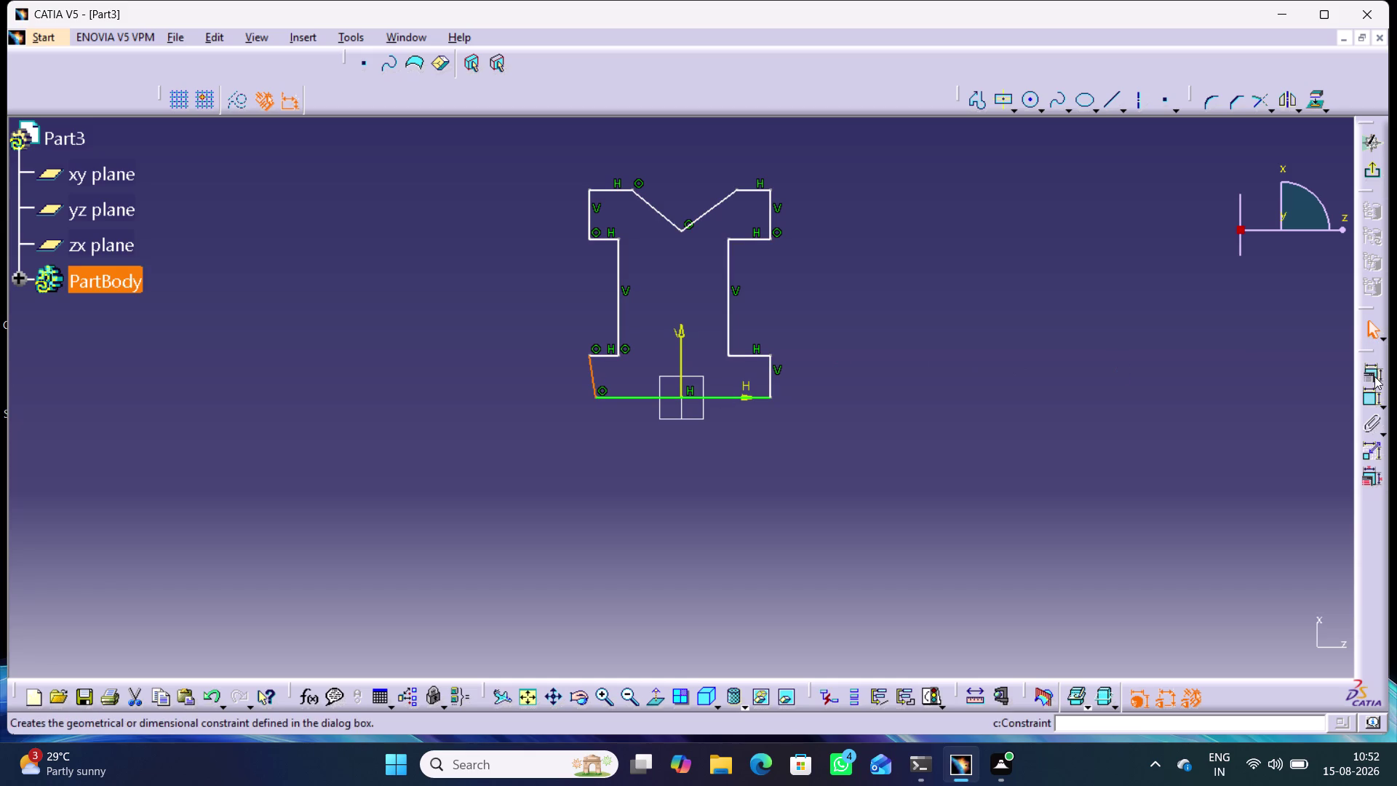
click(1373, 374)
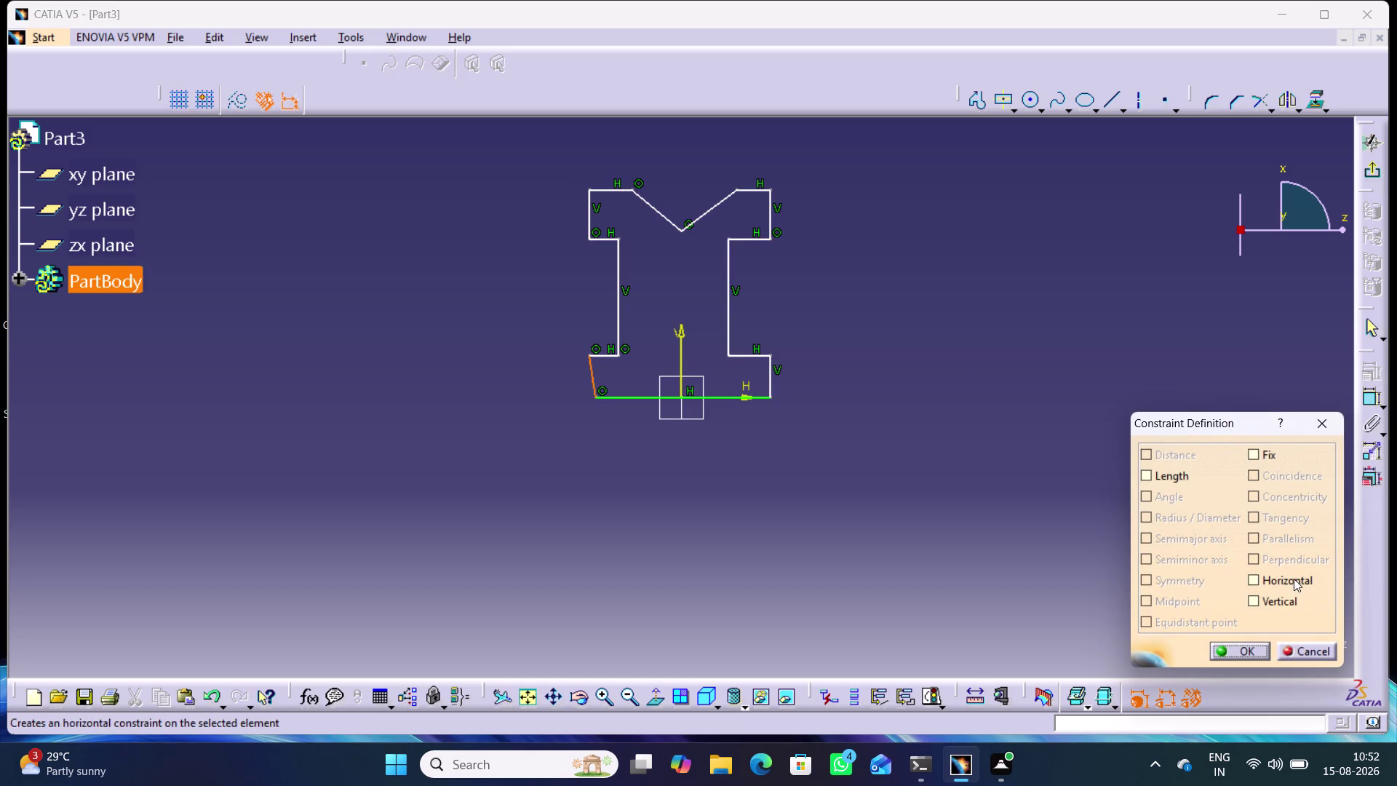
click(1283, 594)
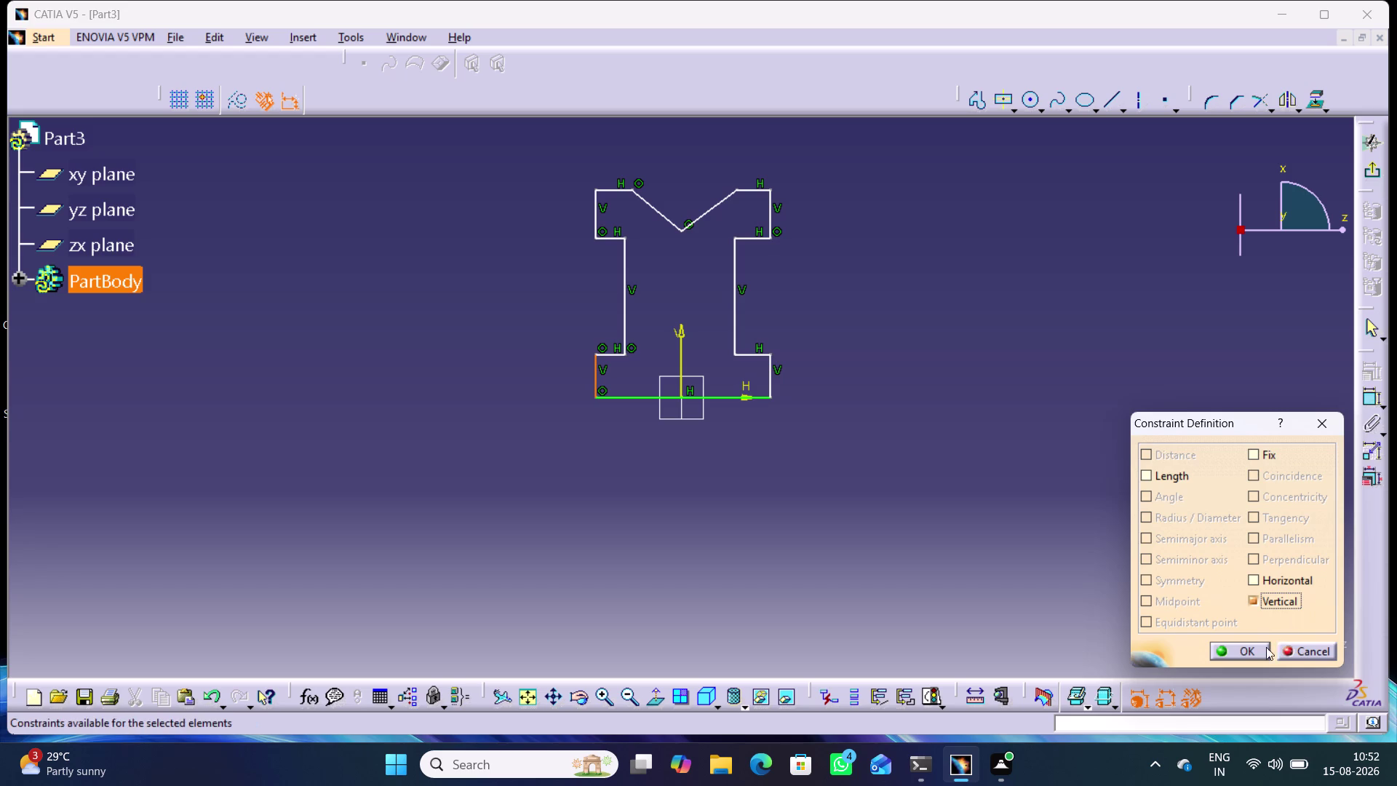
click(1257, 651)
click(1035, 415)
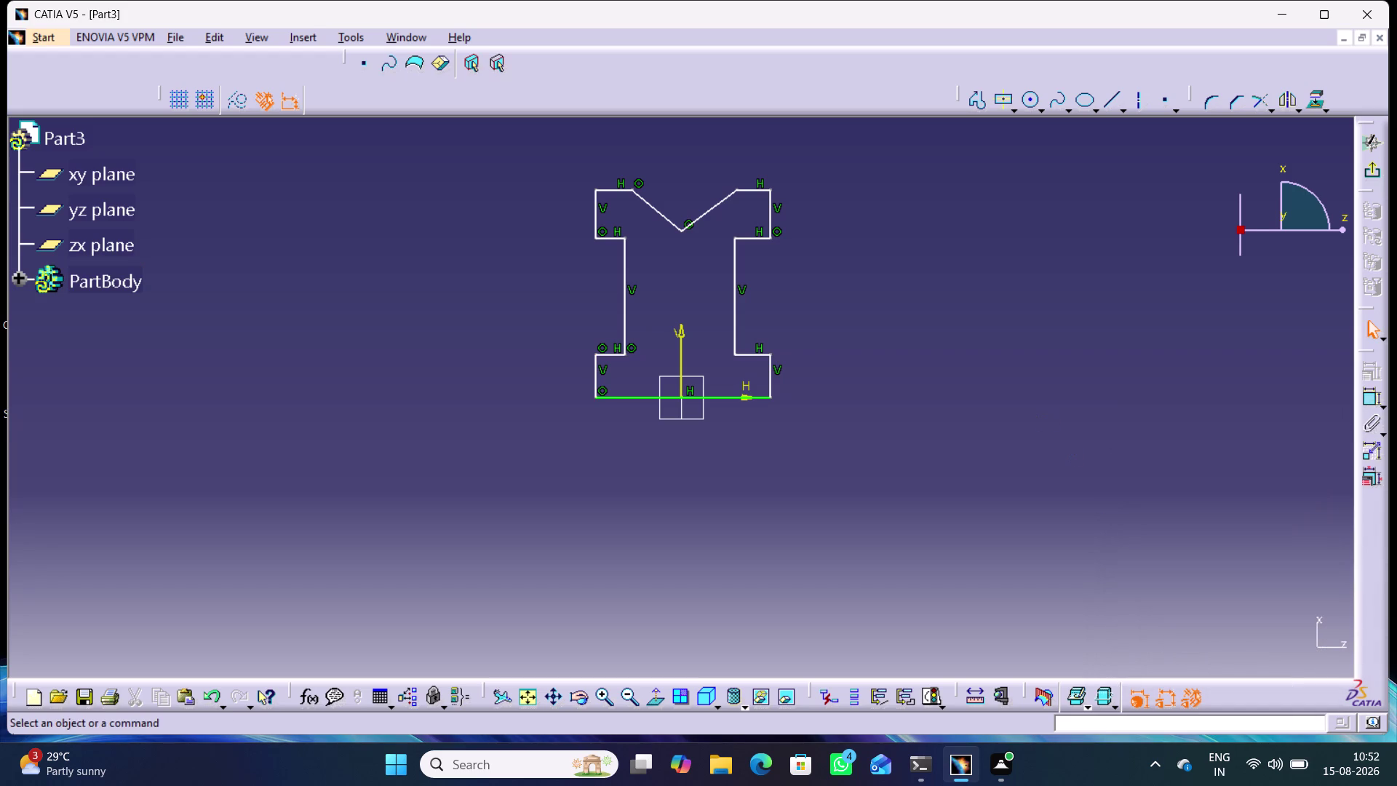
right_drag(1057, 484, 1044, 442)
double_click(1368, 395)
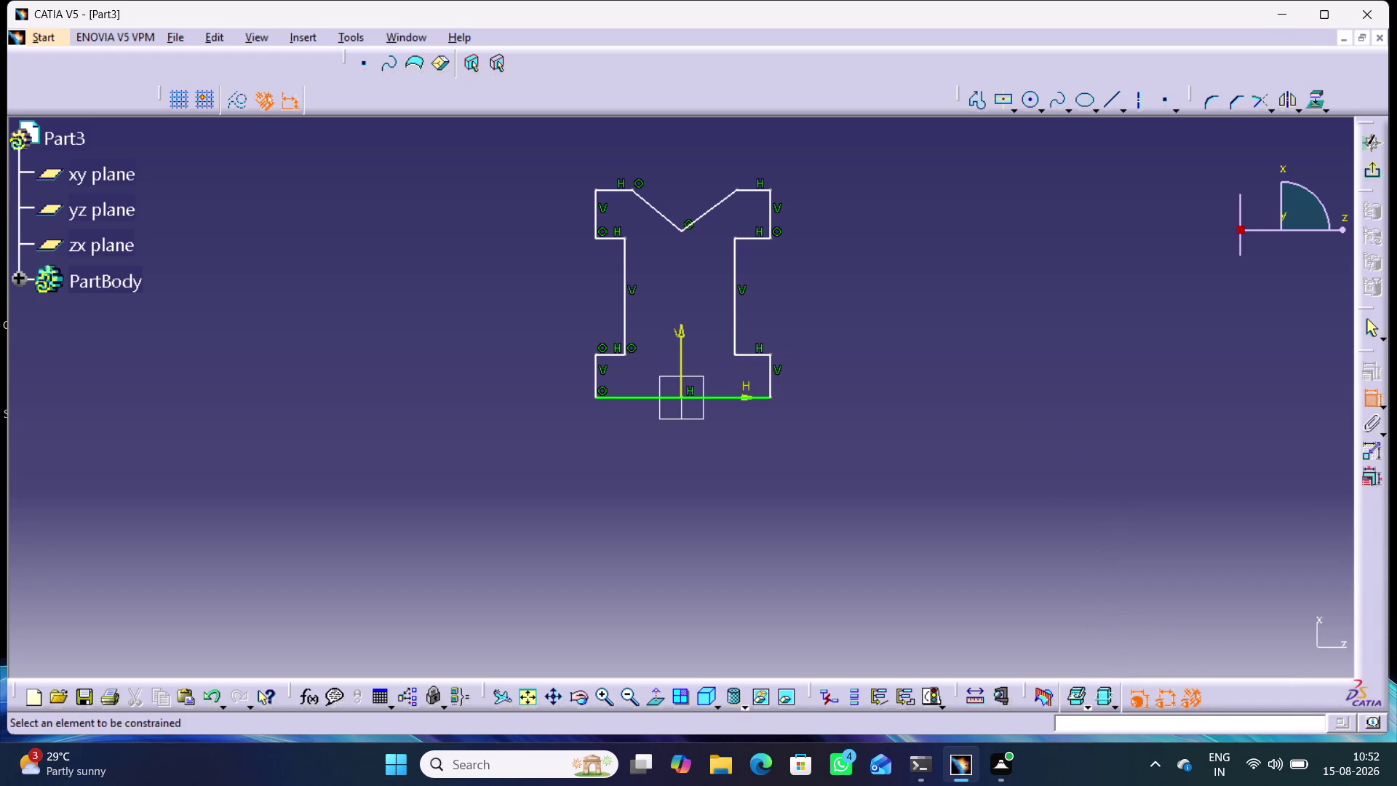
Make the lower flange sides and inner web lines symmetric about the vertical axis.
click(772, 376)
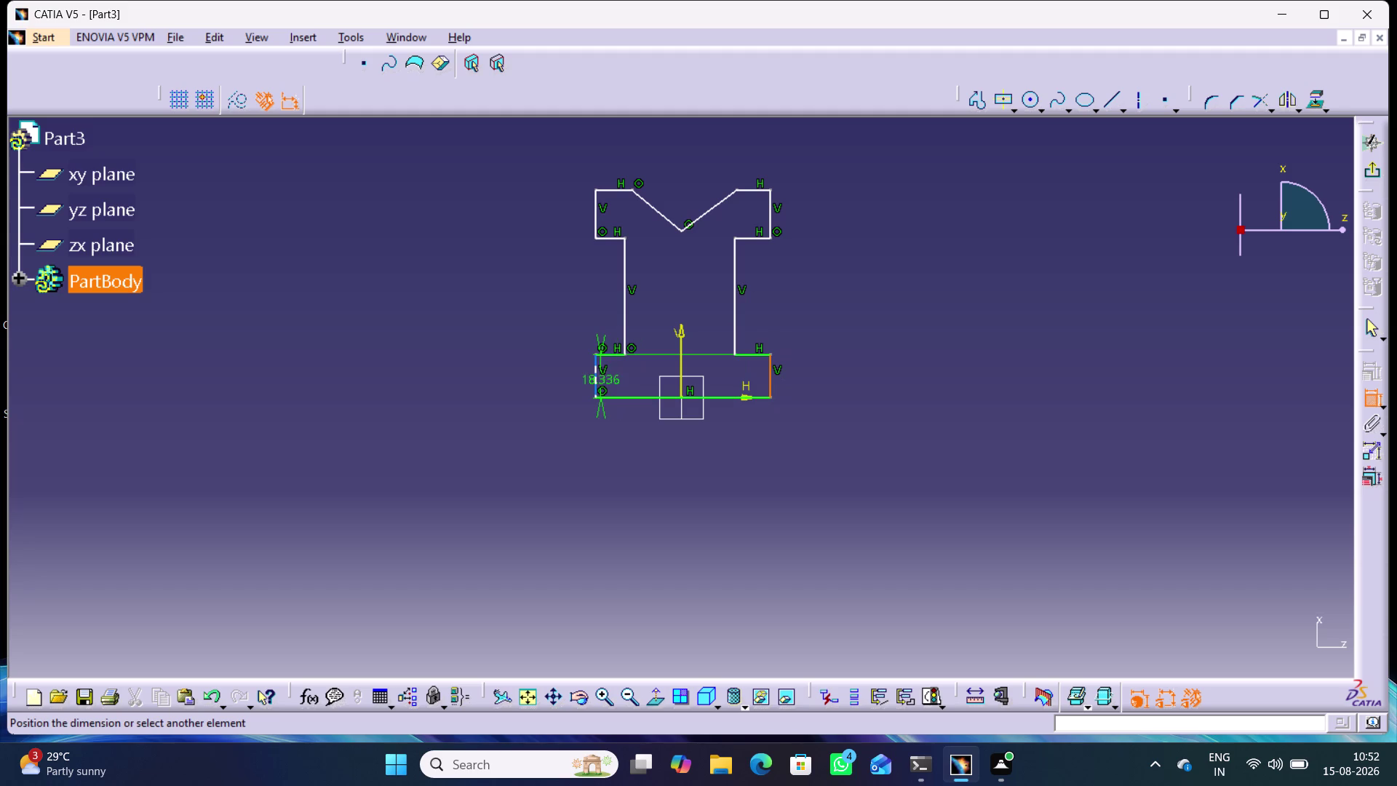
click(597, 378)
right_click(832, 429)
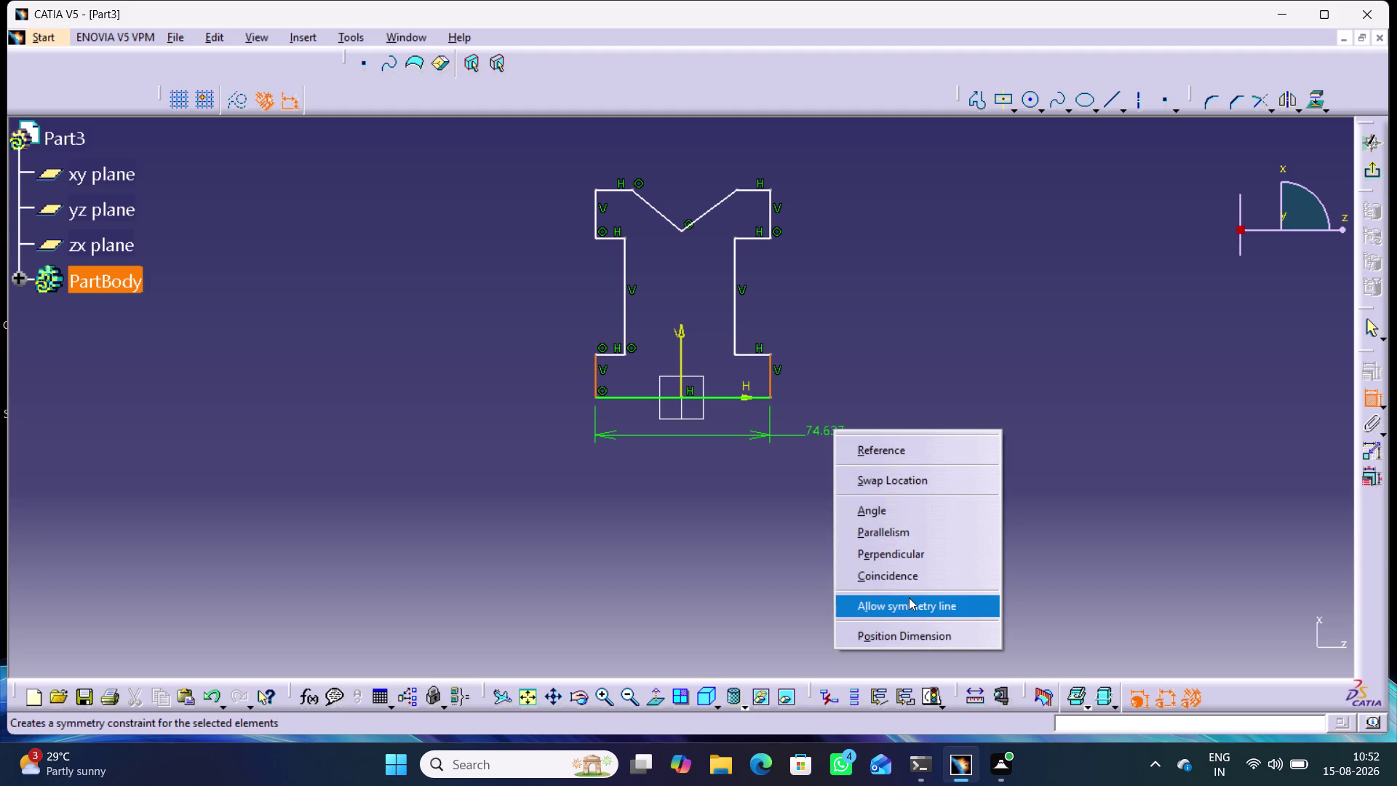
click(909, 600)
click(683, 345)
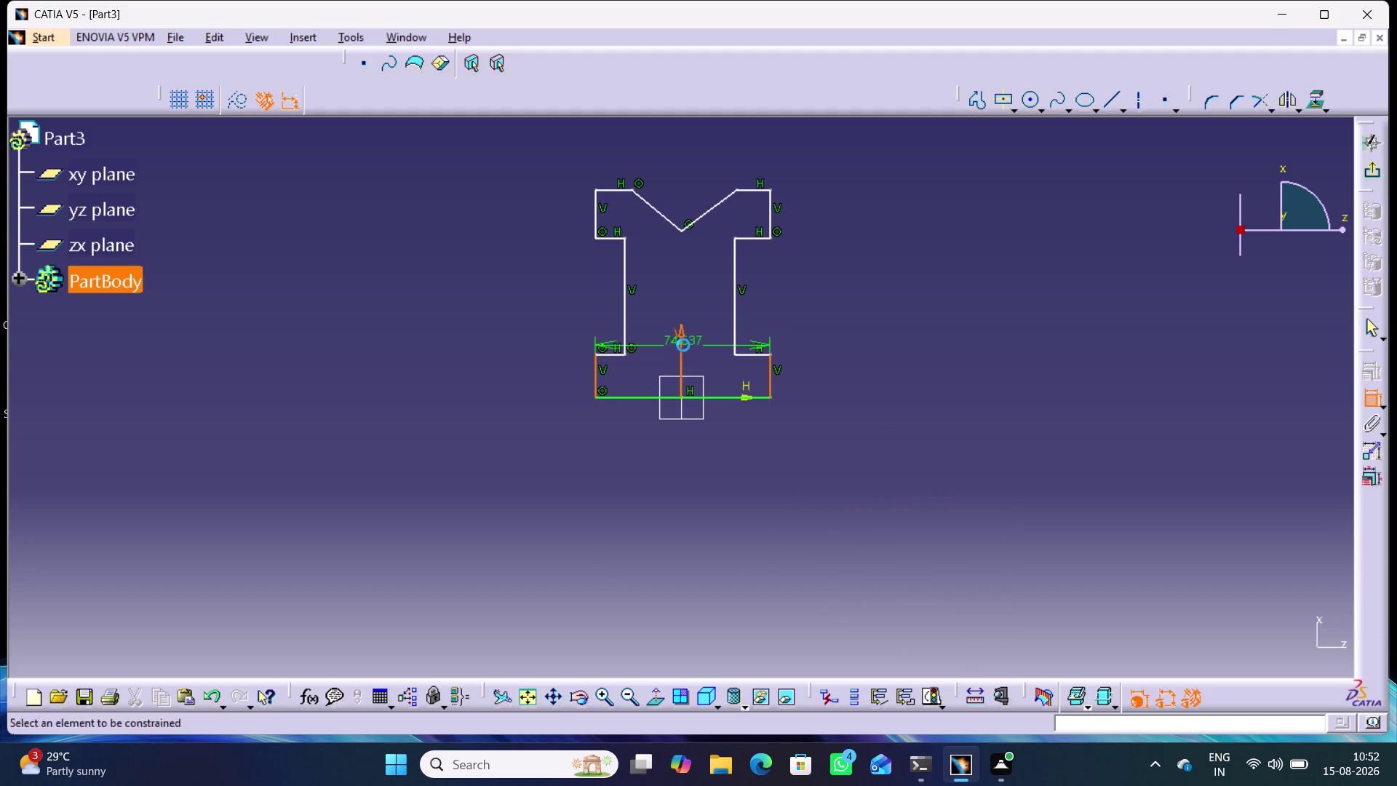
click(737, 292)
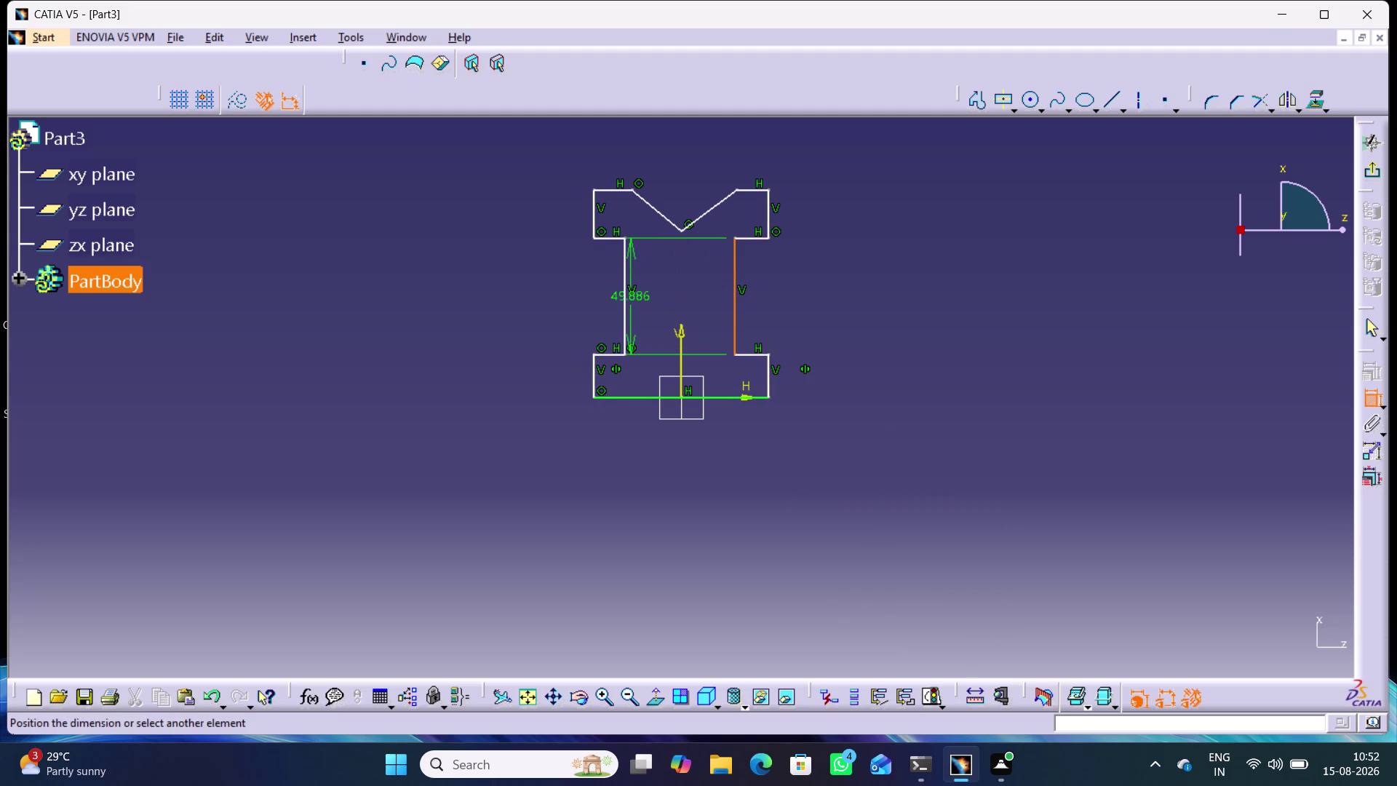
click(623, 297)
right_click(848, 290)
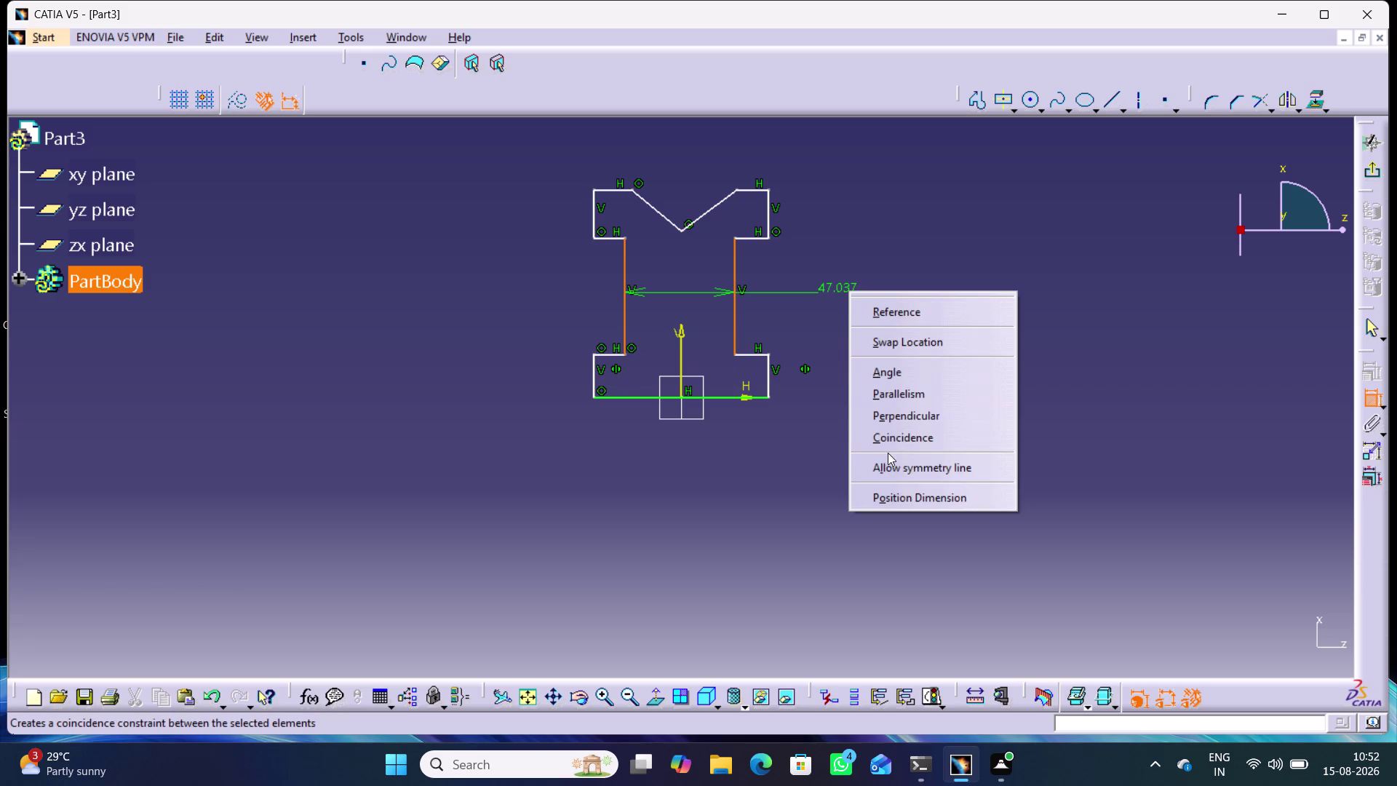
click(888, 462)
click(680, 340)
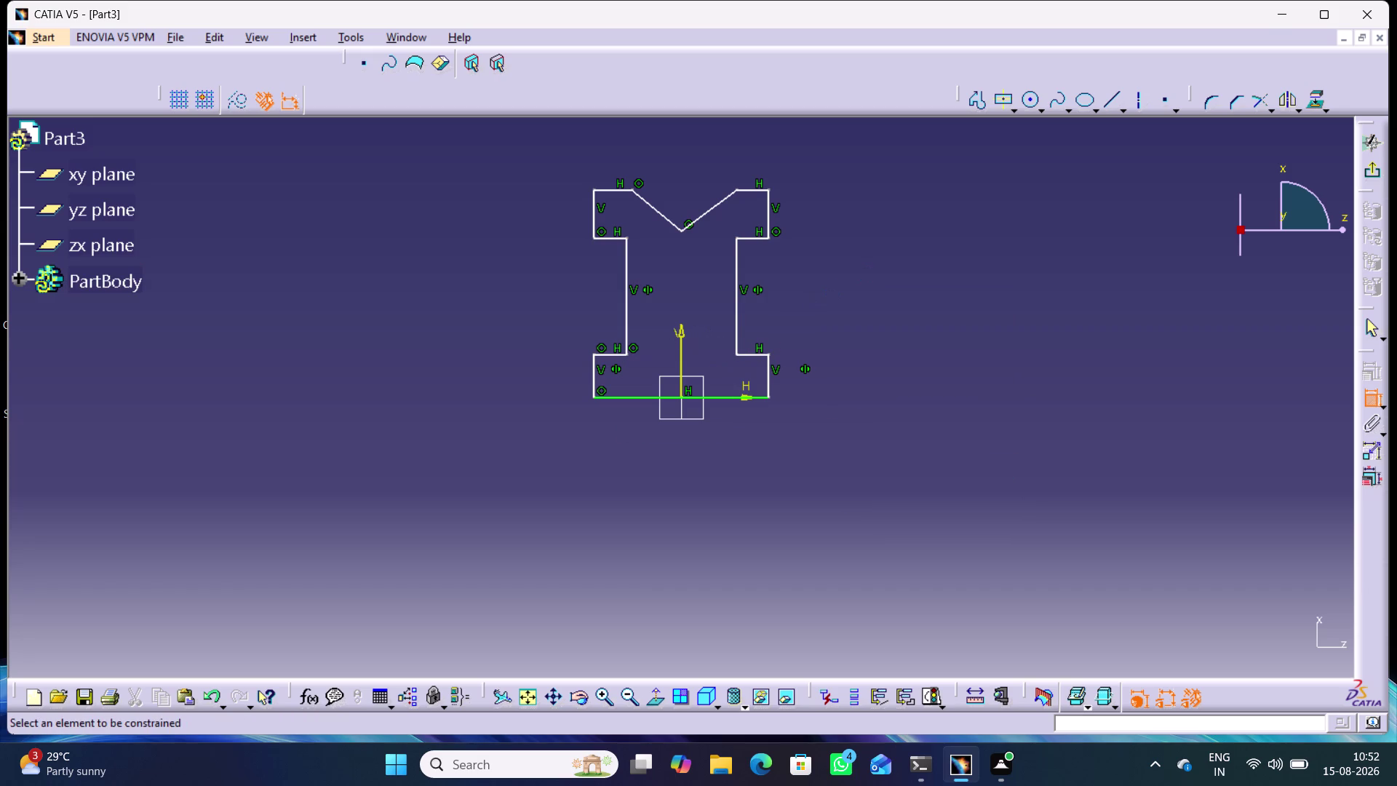
Make the upper side lines and V-notch lines symmetric about the vertical axis.
click(768, 209)
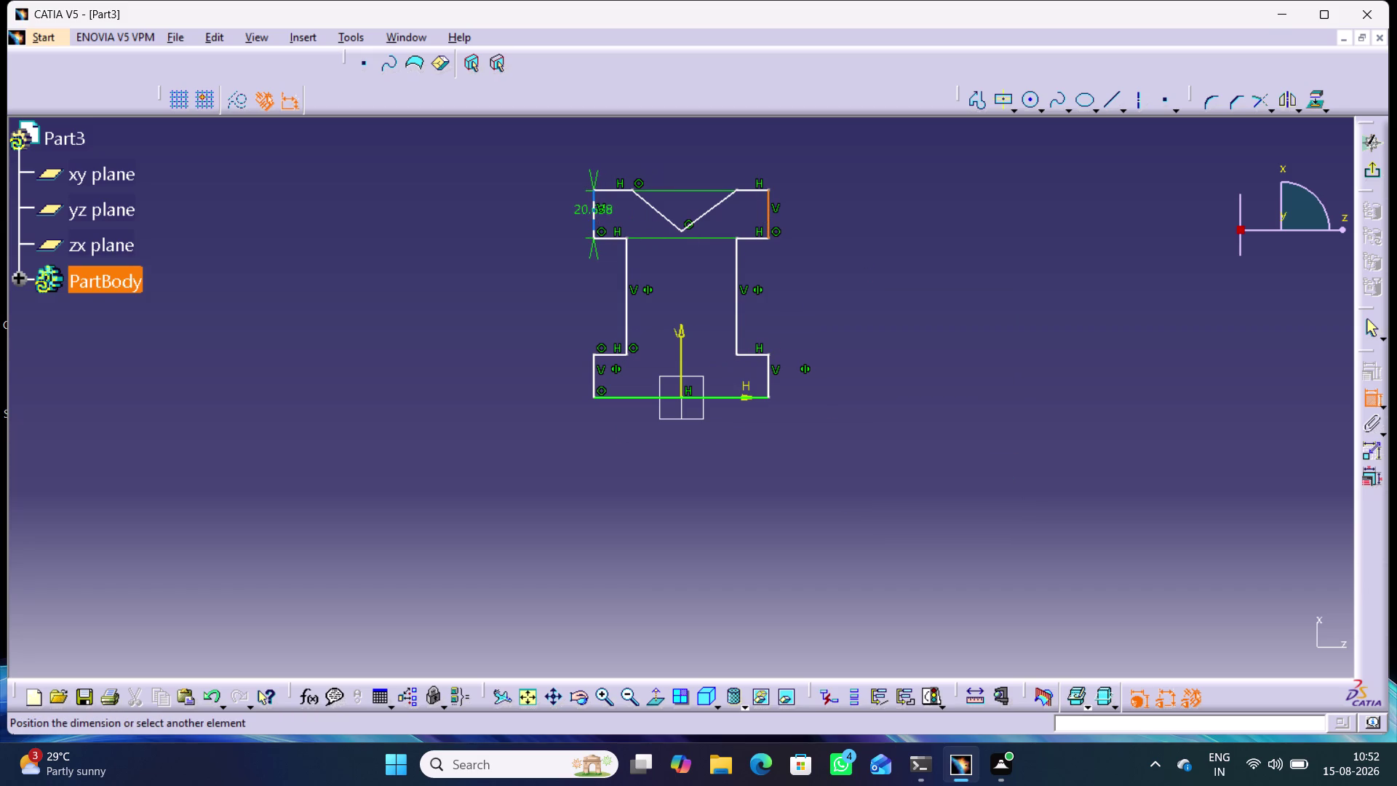
click(595, 212)
right_click(957, 213)
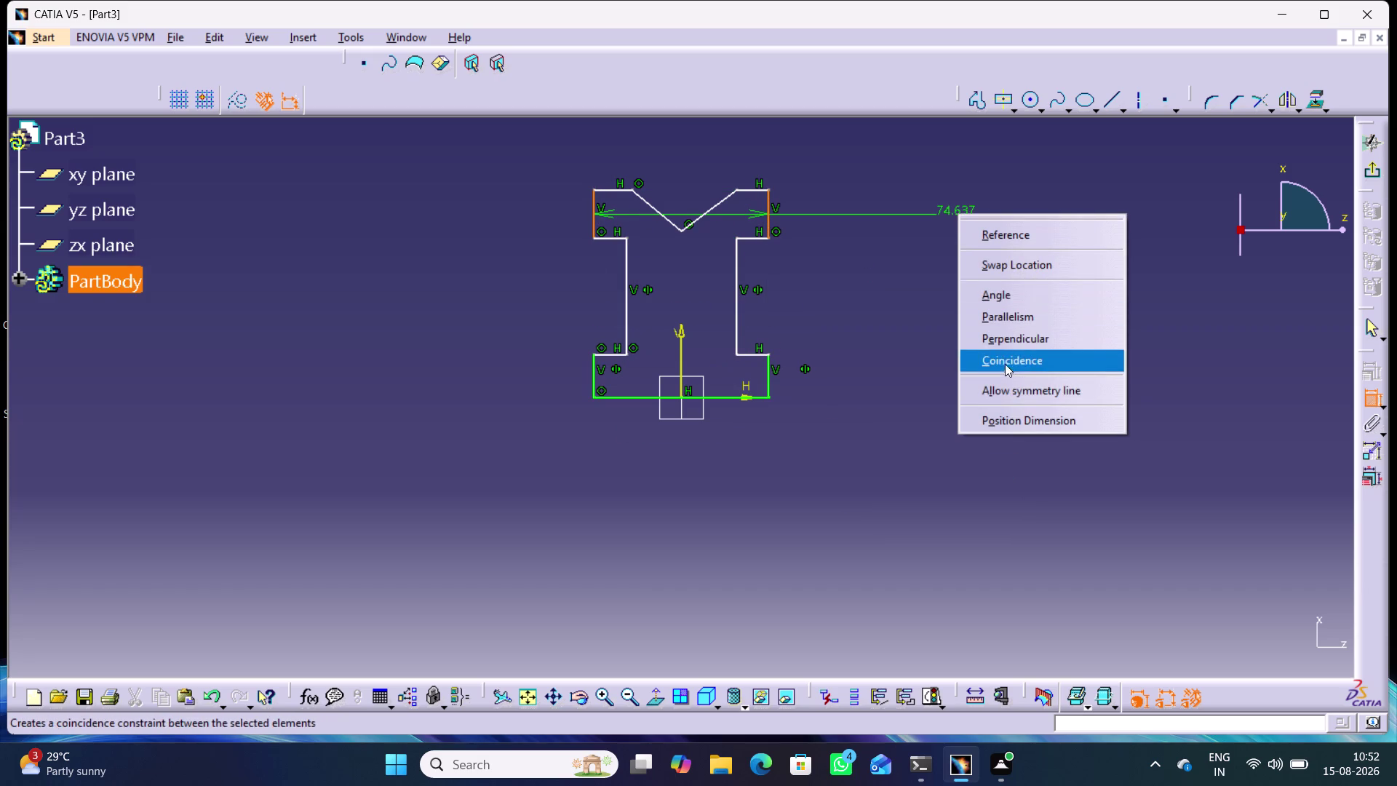
click(1007, 388)
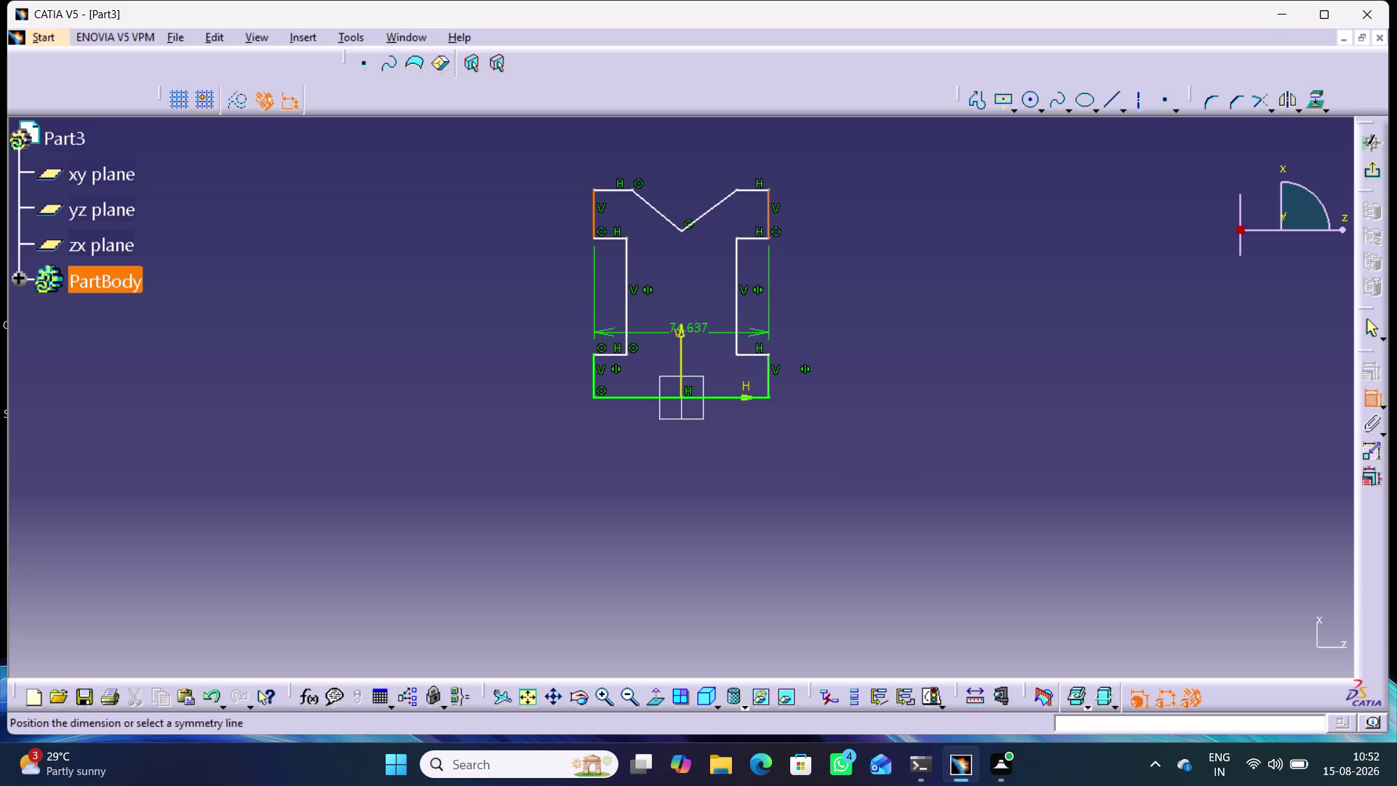
click(681, 330)
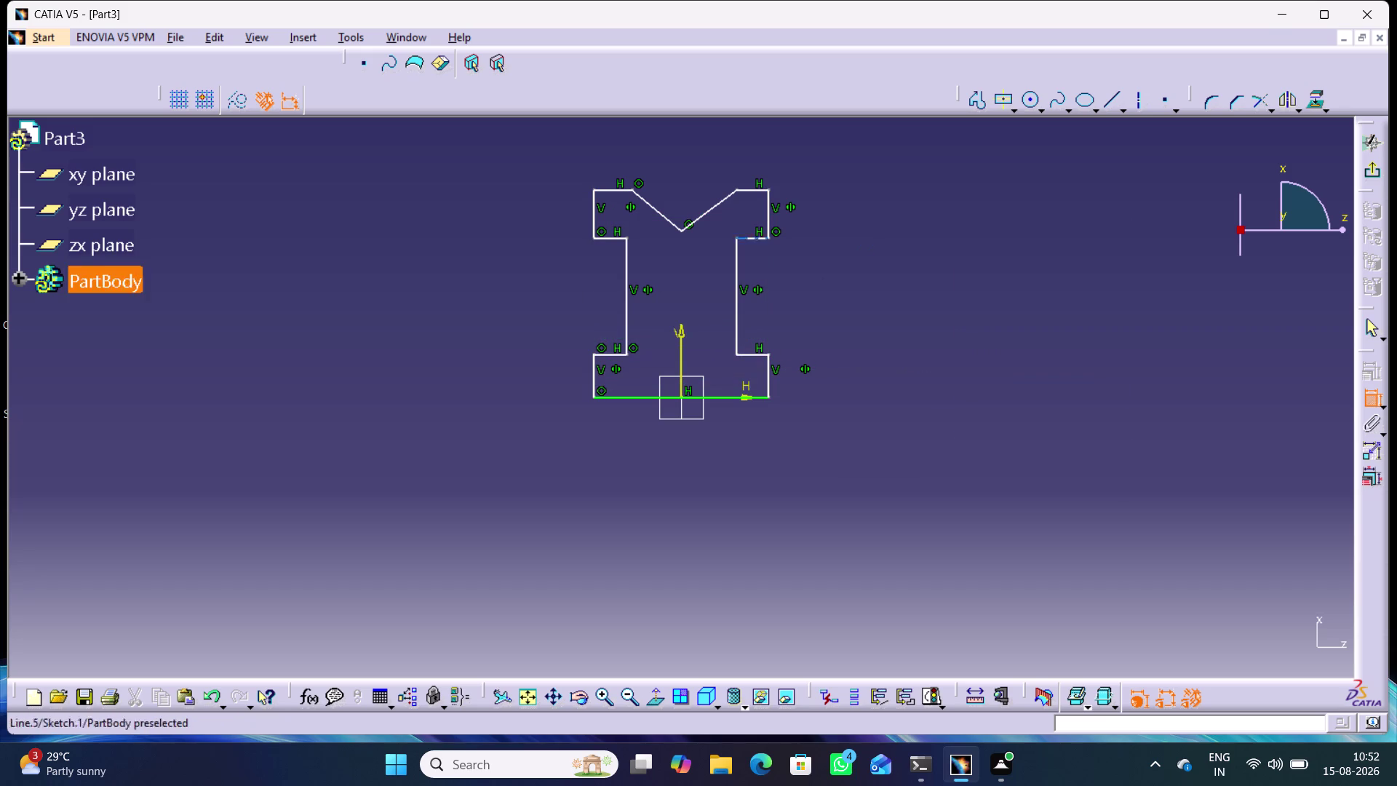
click(713, 208)
click(665, 215)
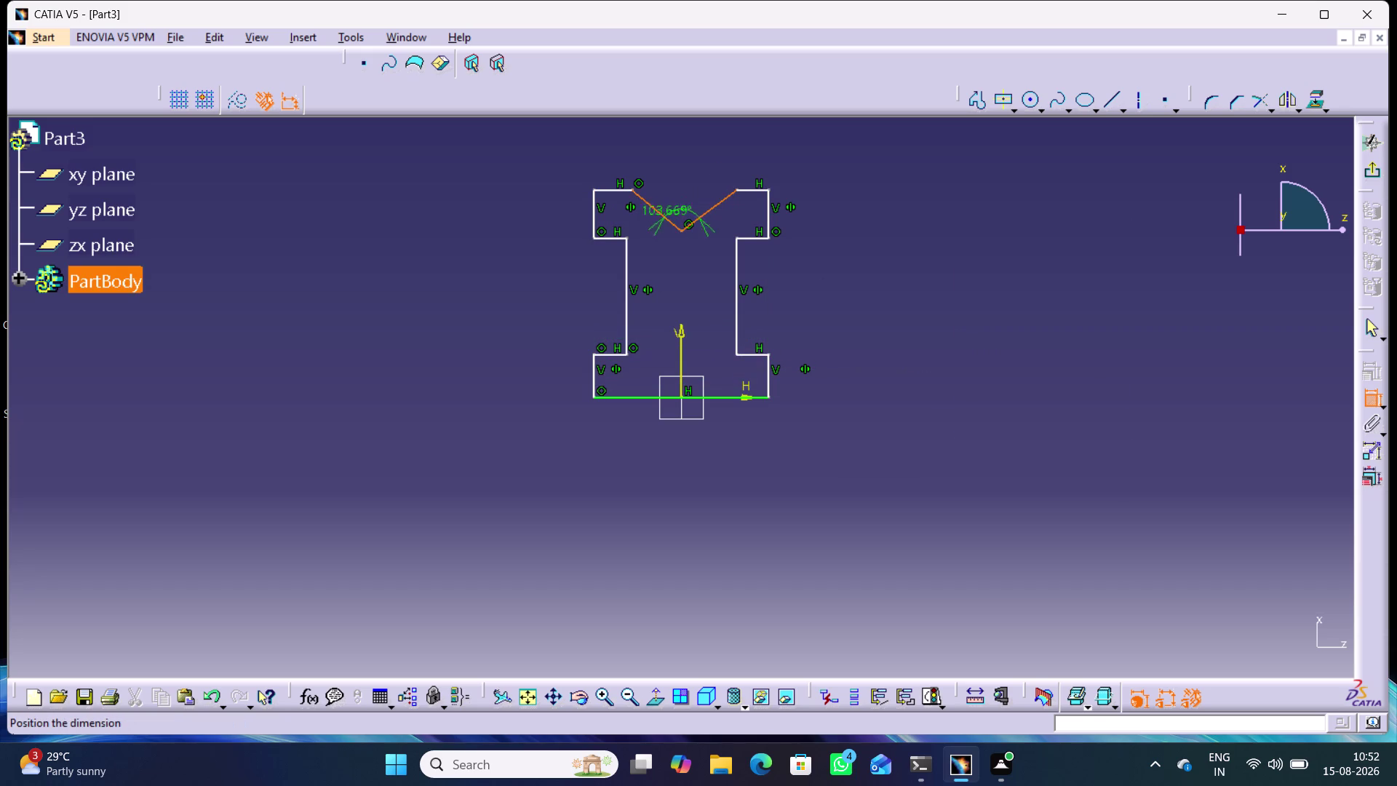
right_click(696, 163)
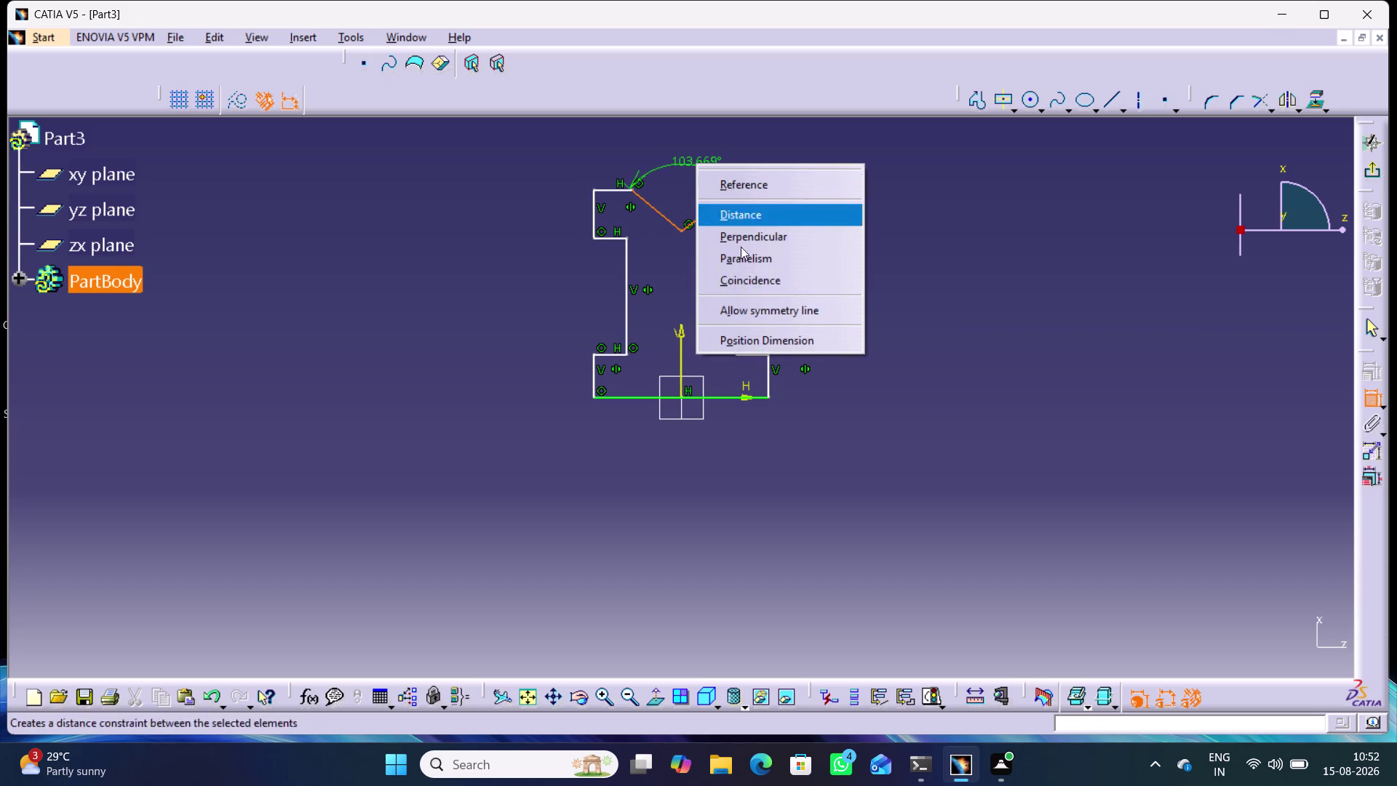
click(764, 309)
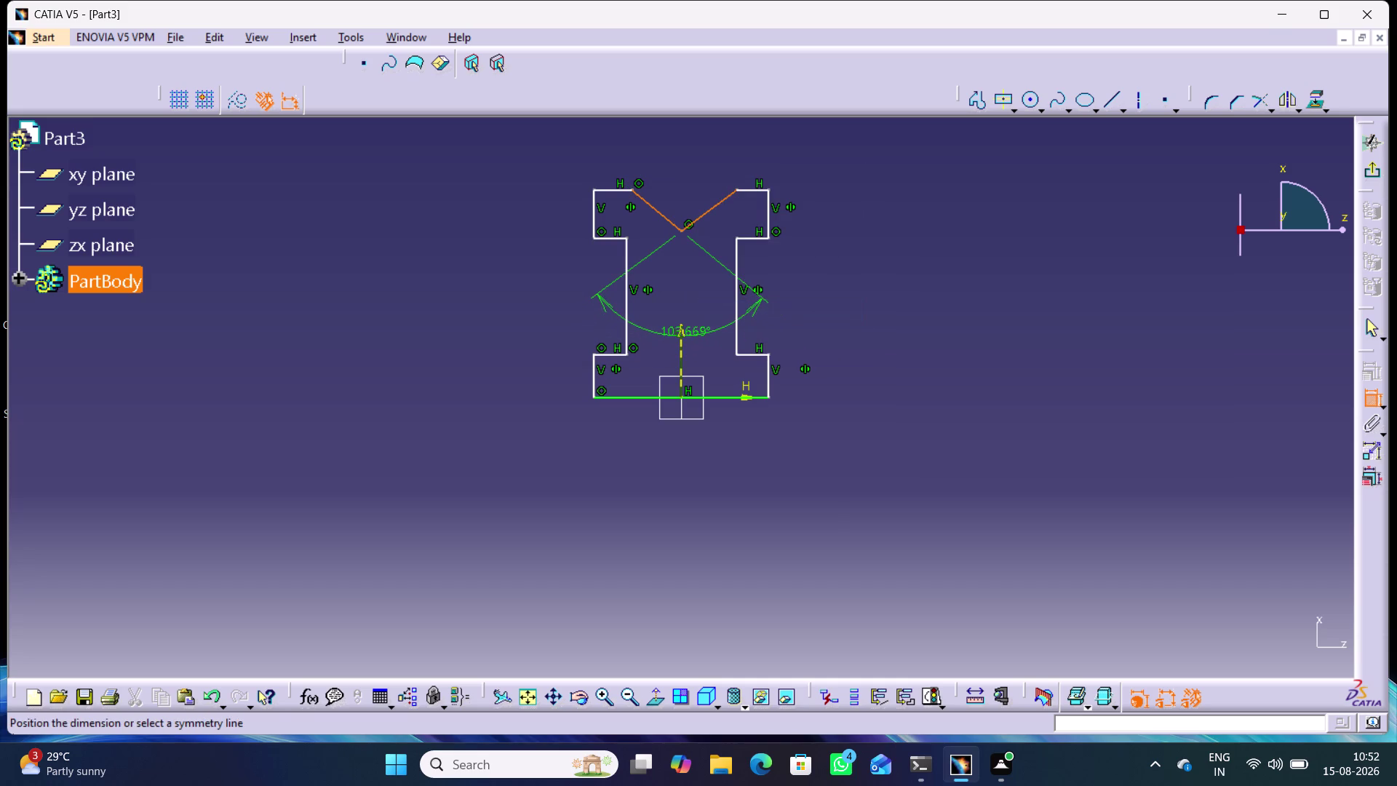
click(681, 331)
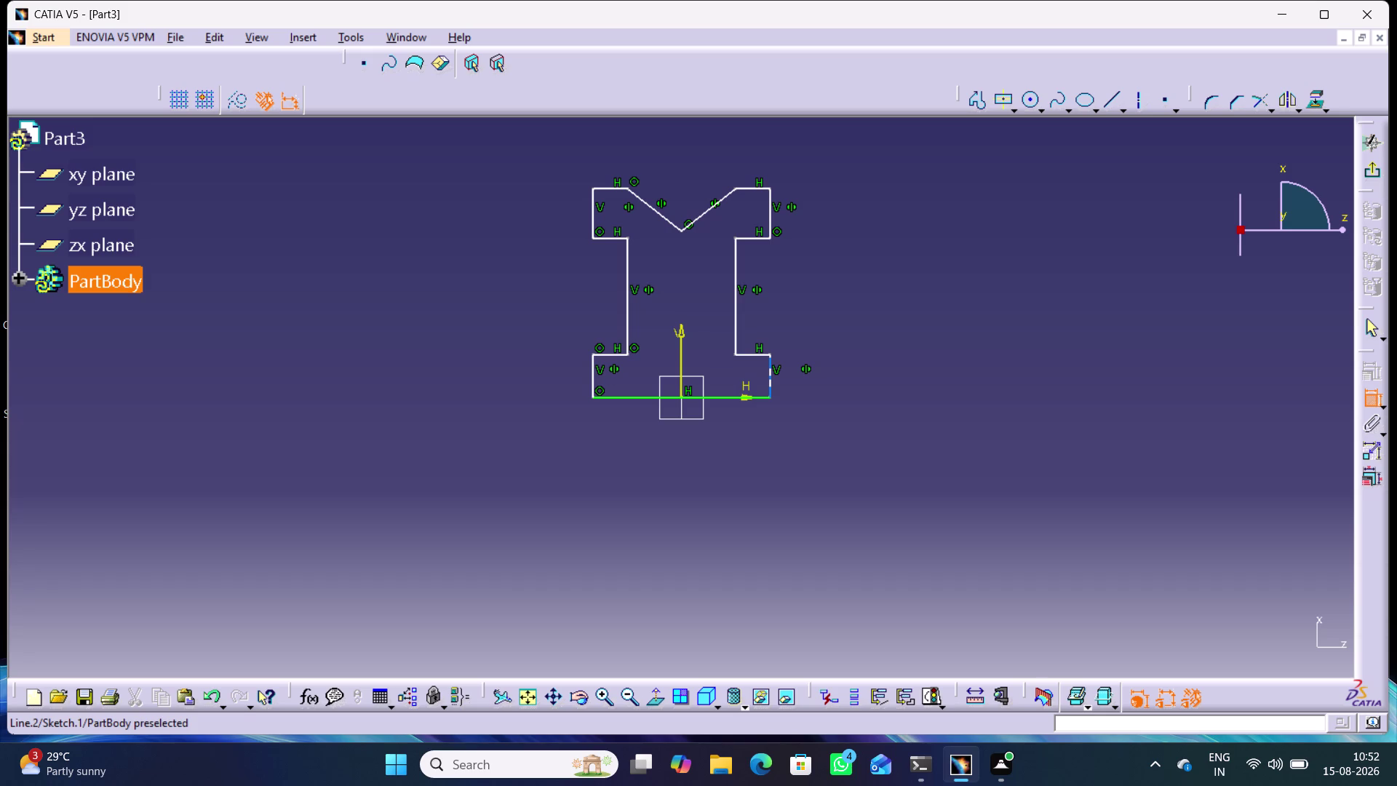
Dimension the lower-right flange side to 5 mm, then zoom in on the flanges.
click(770, 379)
click(830, 380)
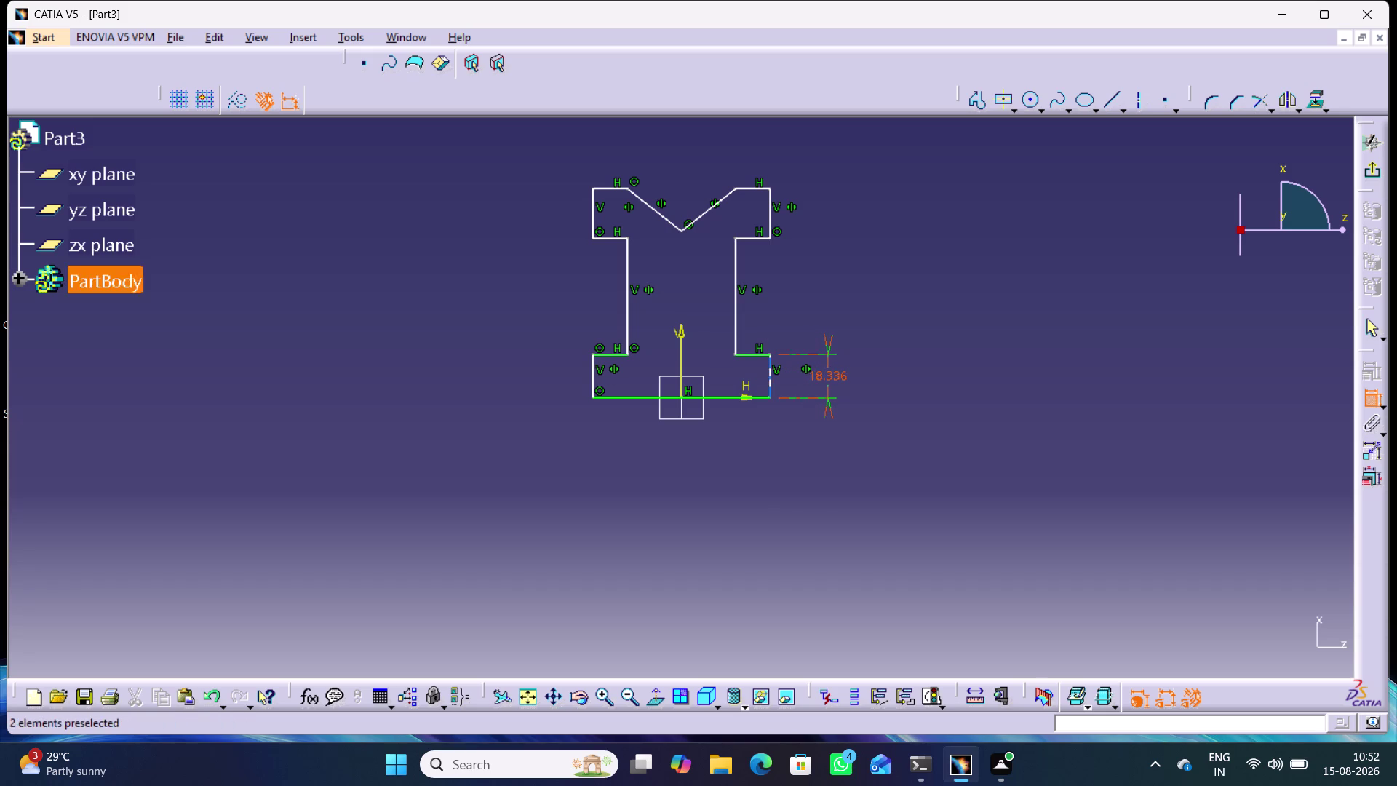
double_click(829, 376)
key(5)
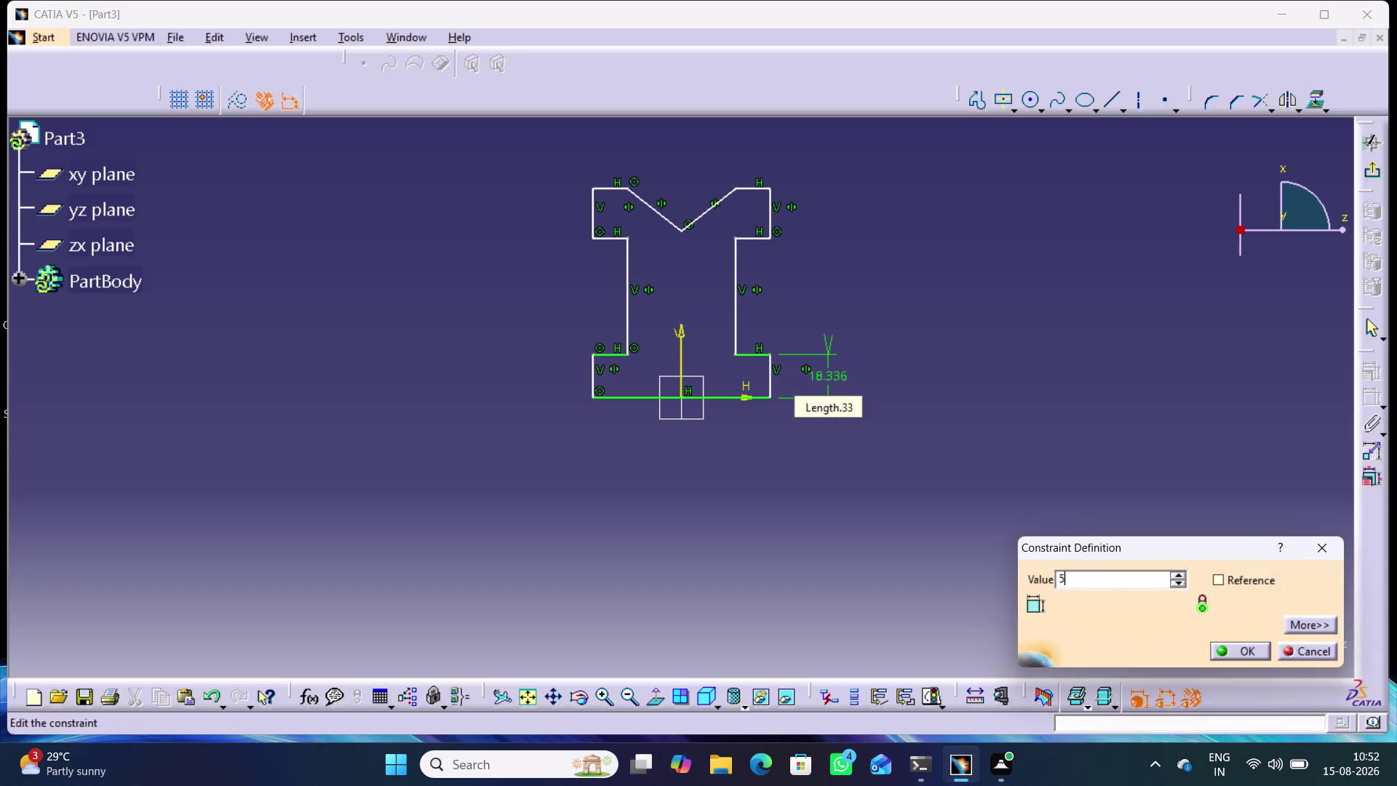
key(Return)
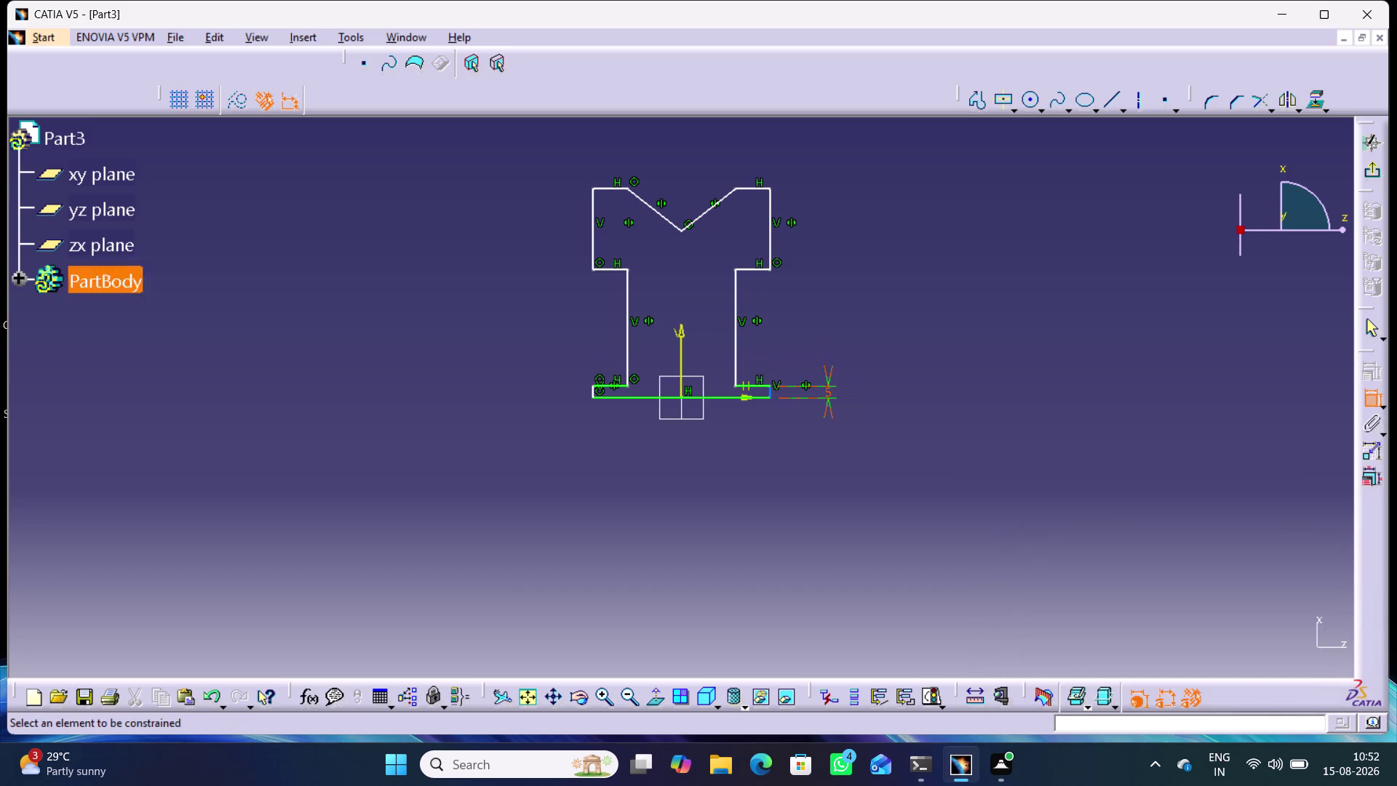
middle_drag(799, 433, 791, 358)
right_click(799, 433)
middle_drag(842, 308, 824, 346)
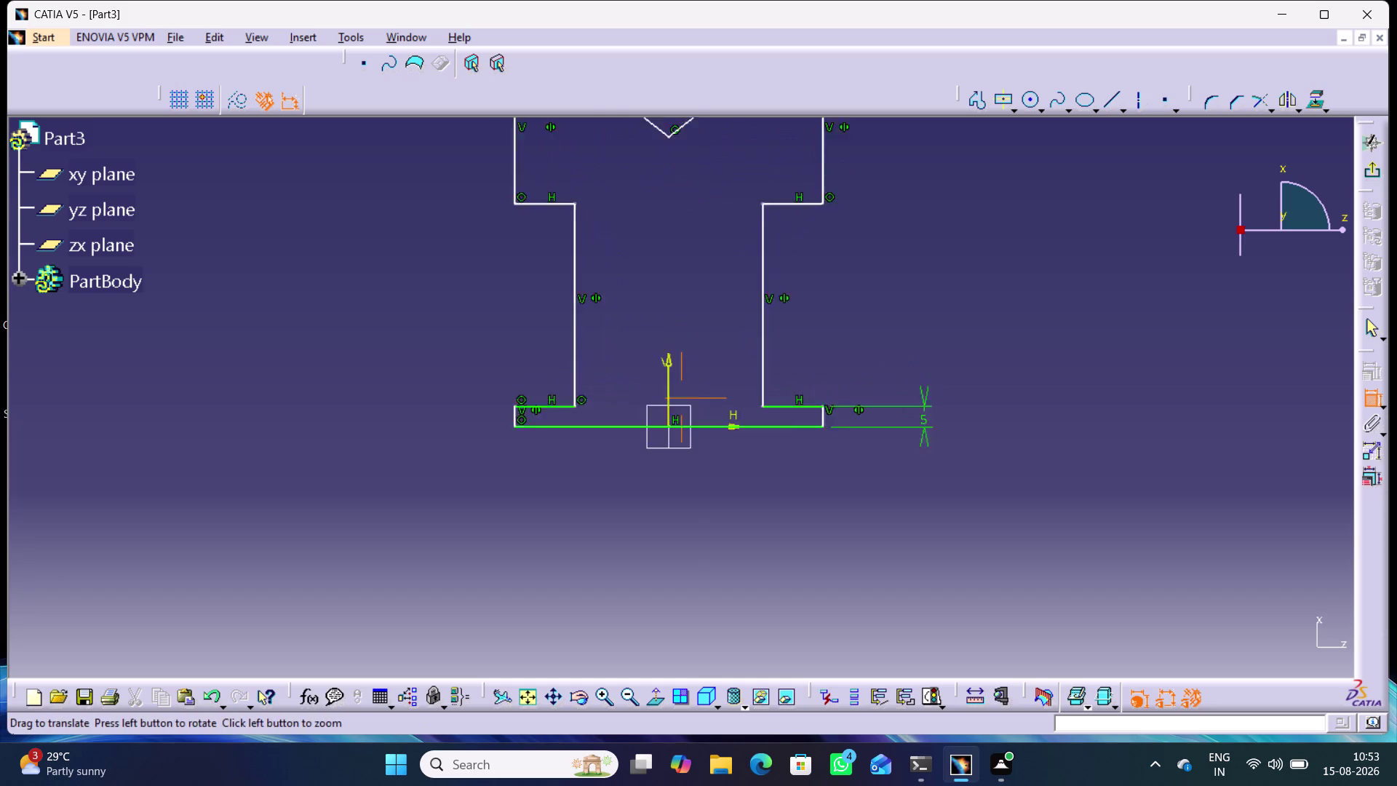
middle_drag(823, 346, 816, 368)
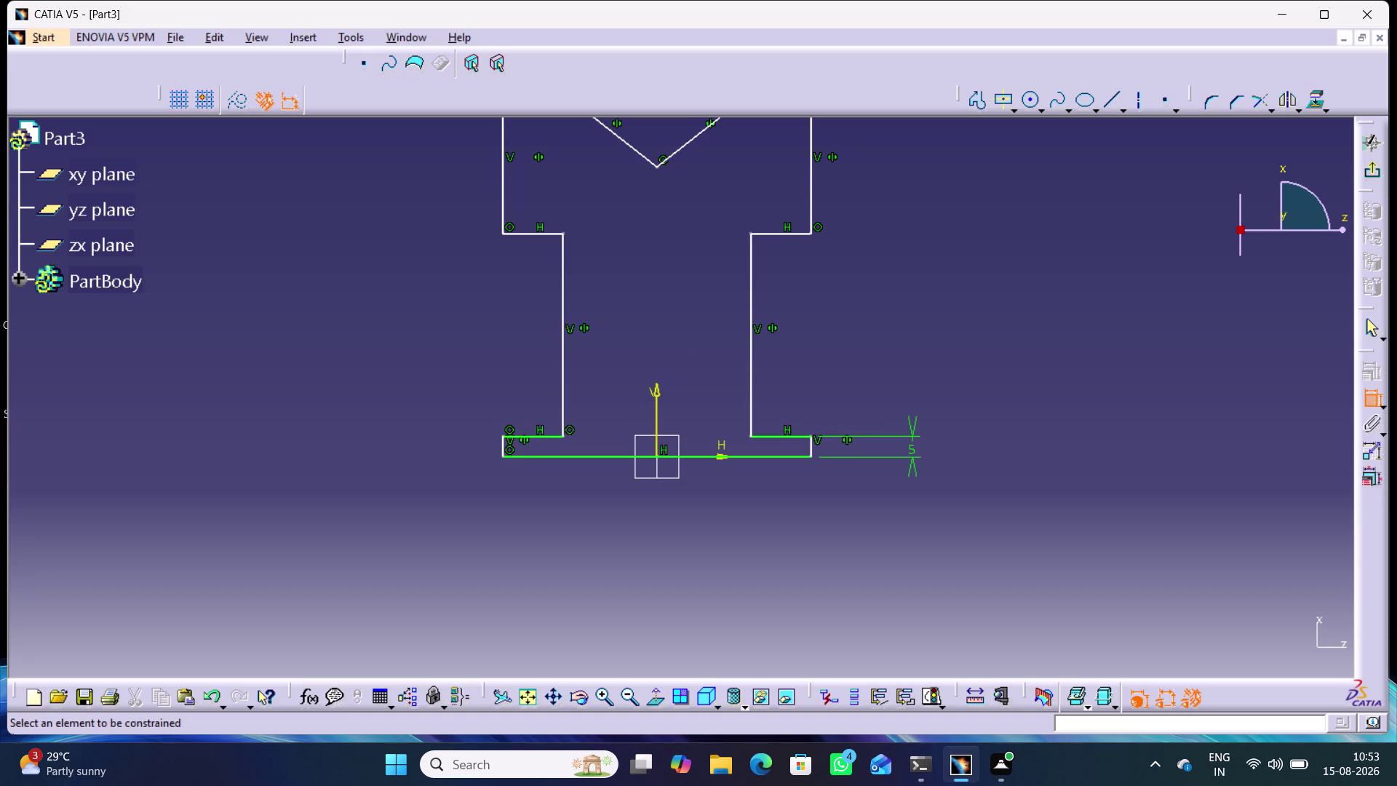
scroll(up, 3)
scroll(down, 3)
Dimension the right step line 16.5 mm from the base line.
click(810, 456)
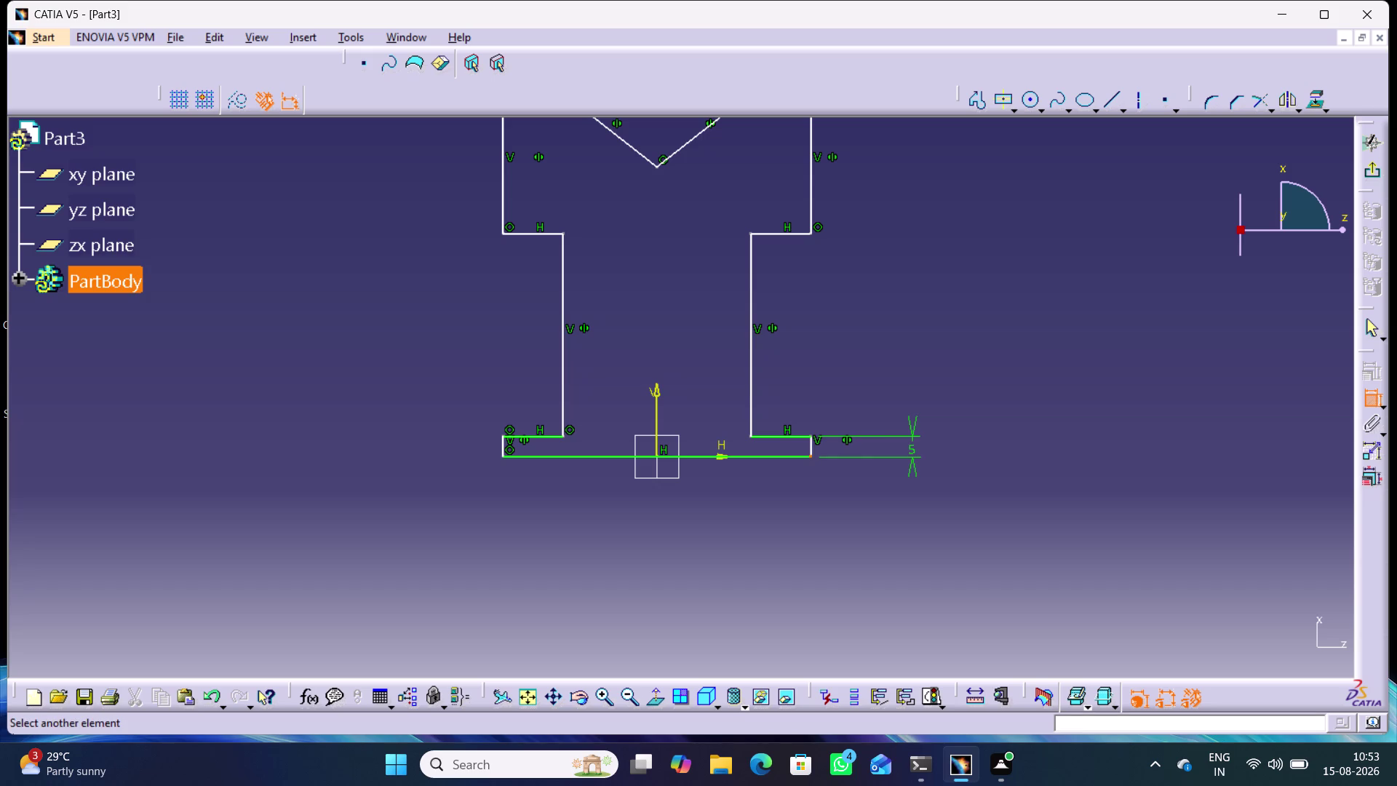
click(812, 233)
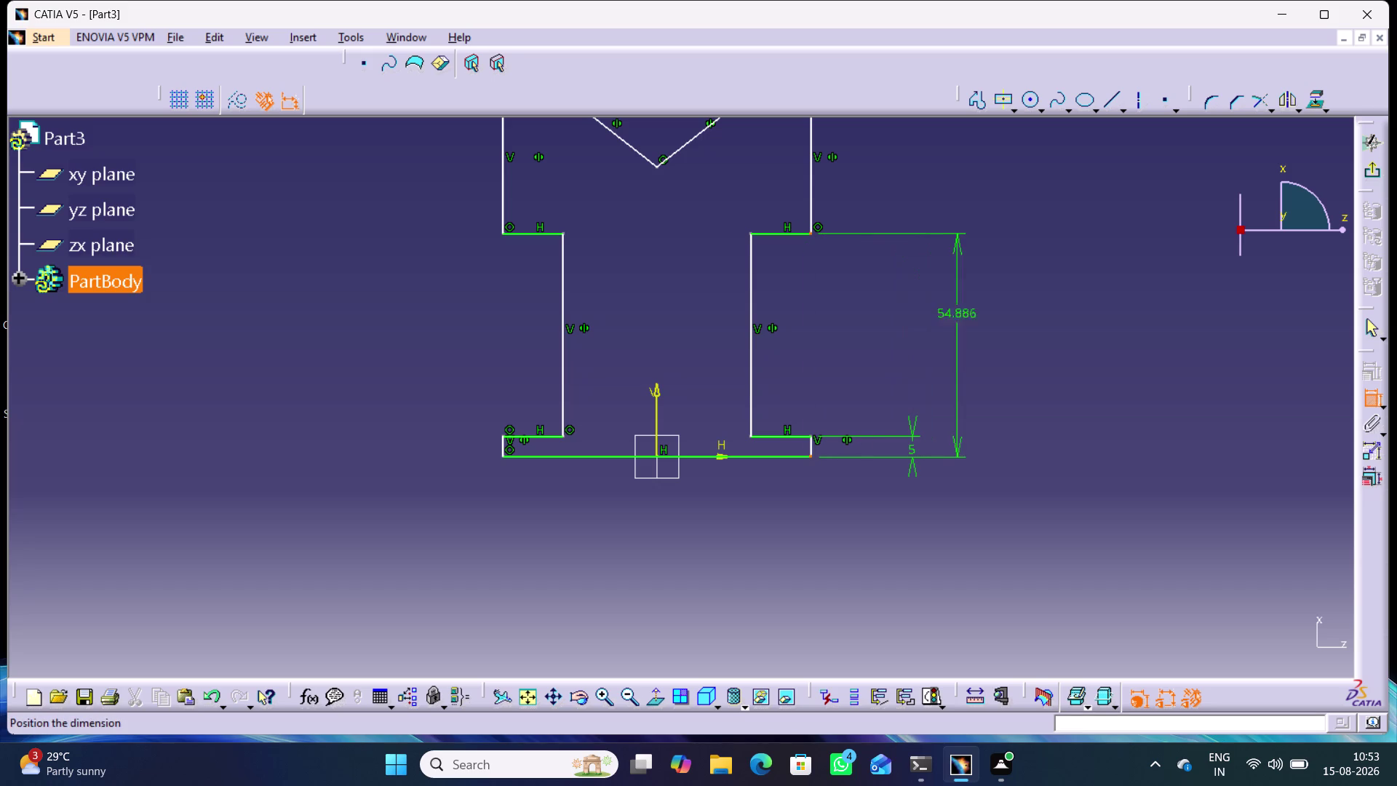
click(964, 343)
double_click(960, 335)
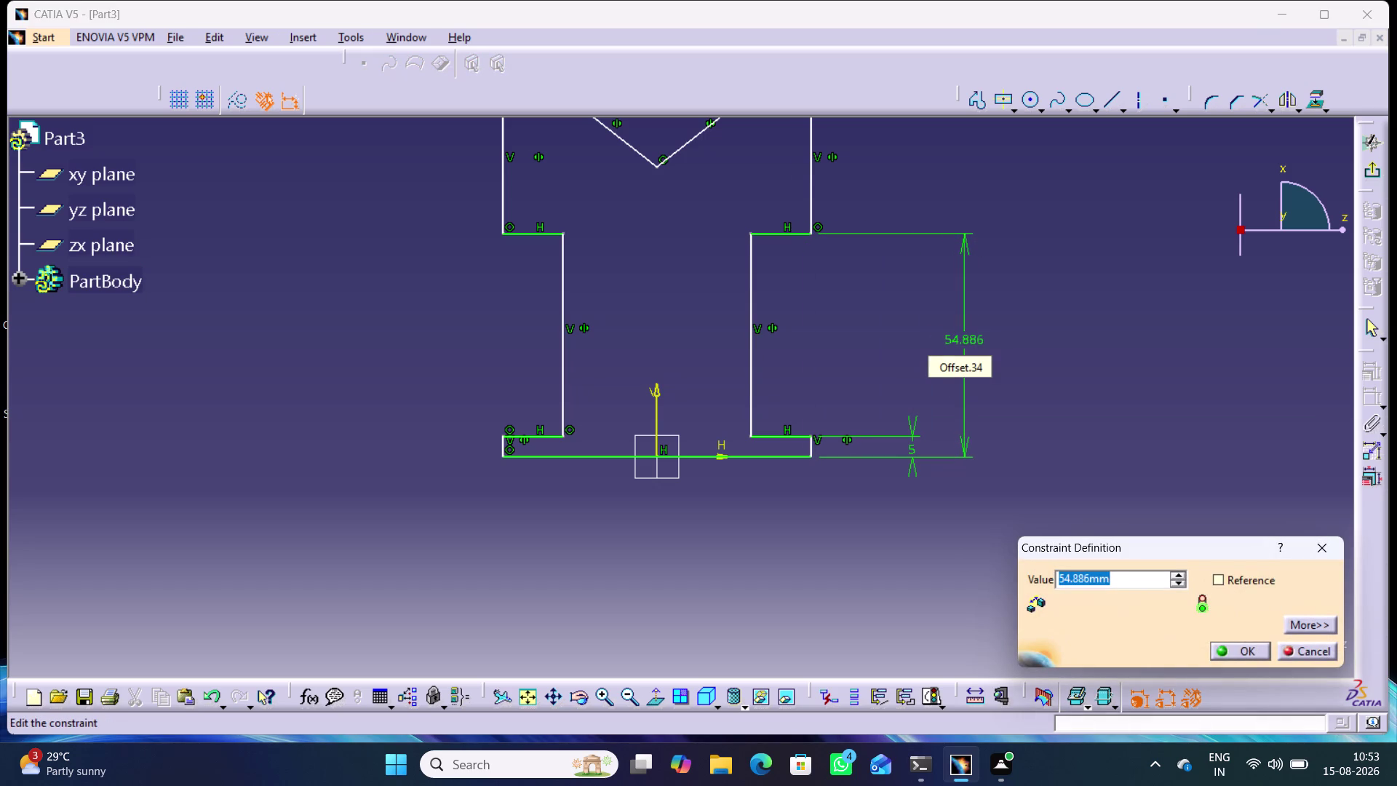
text(16)
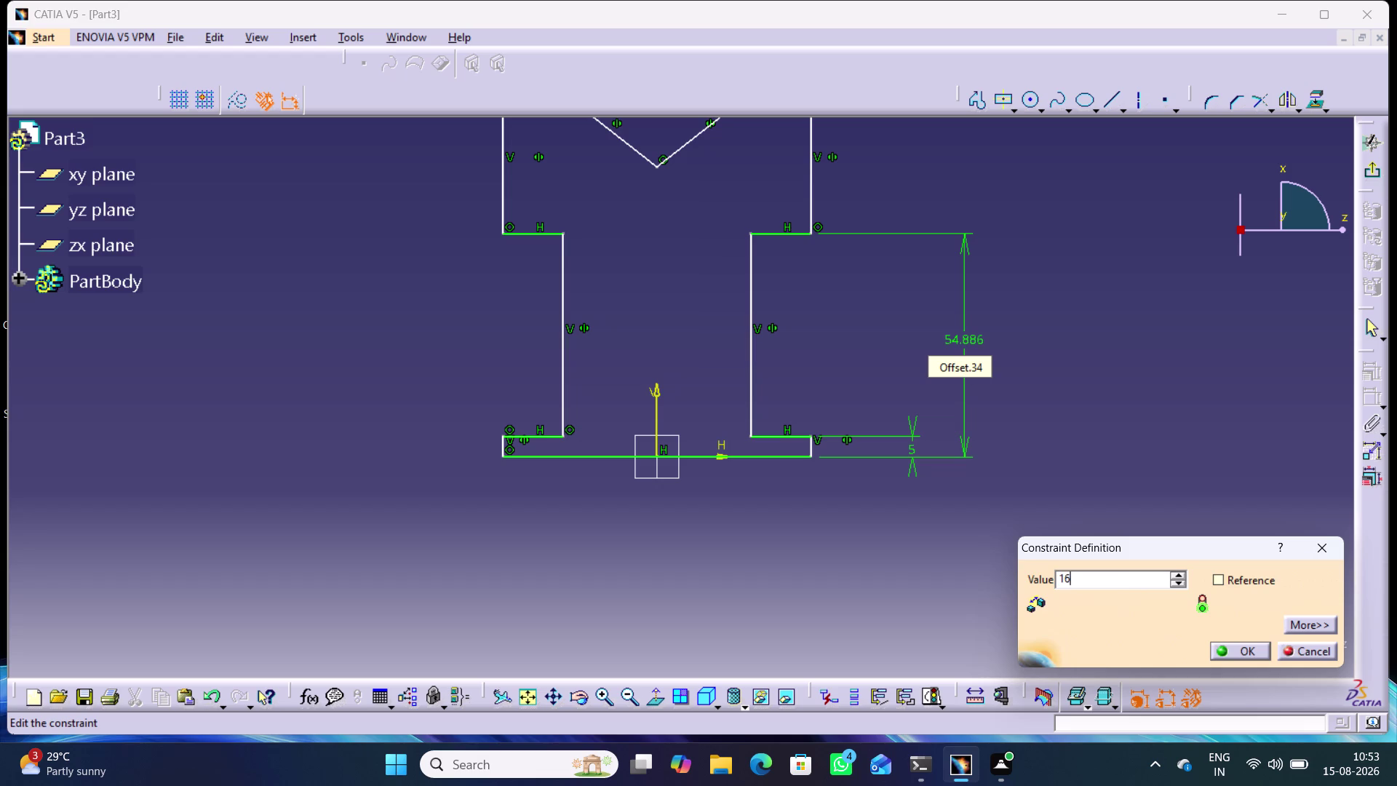
text(.5)
key(Return)
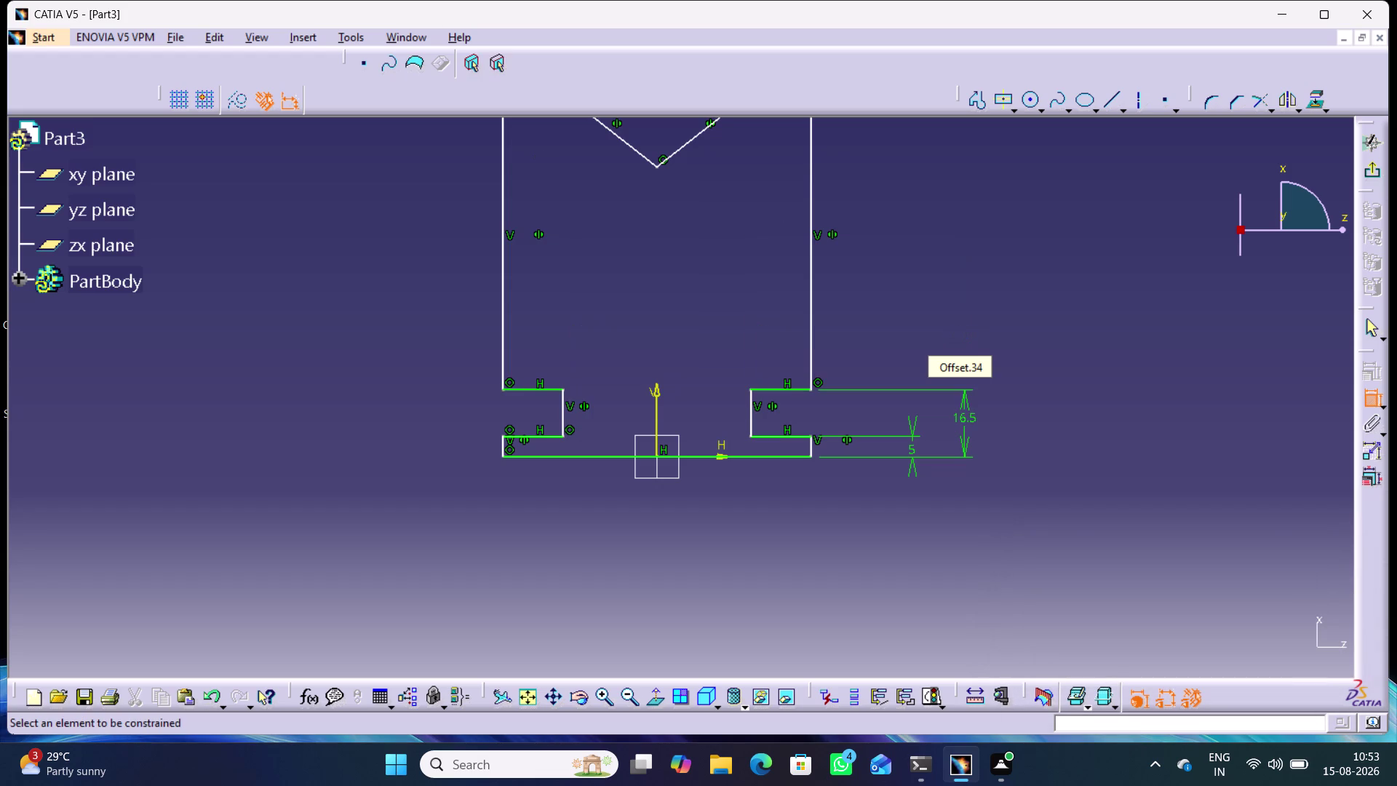
click(1033, 329)
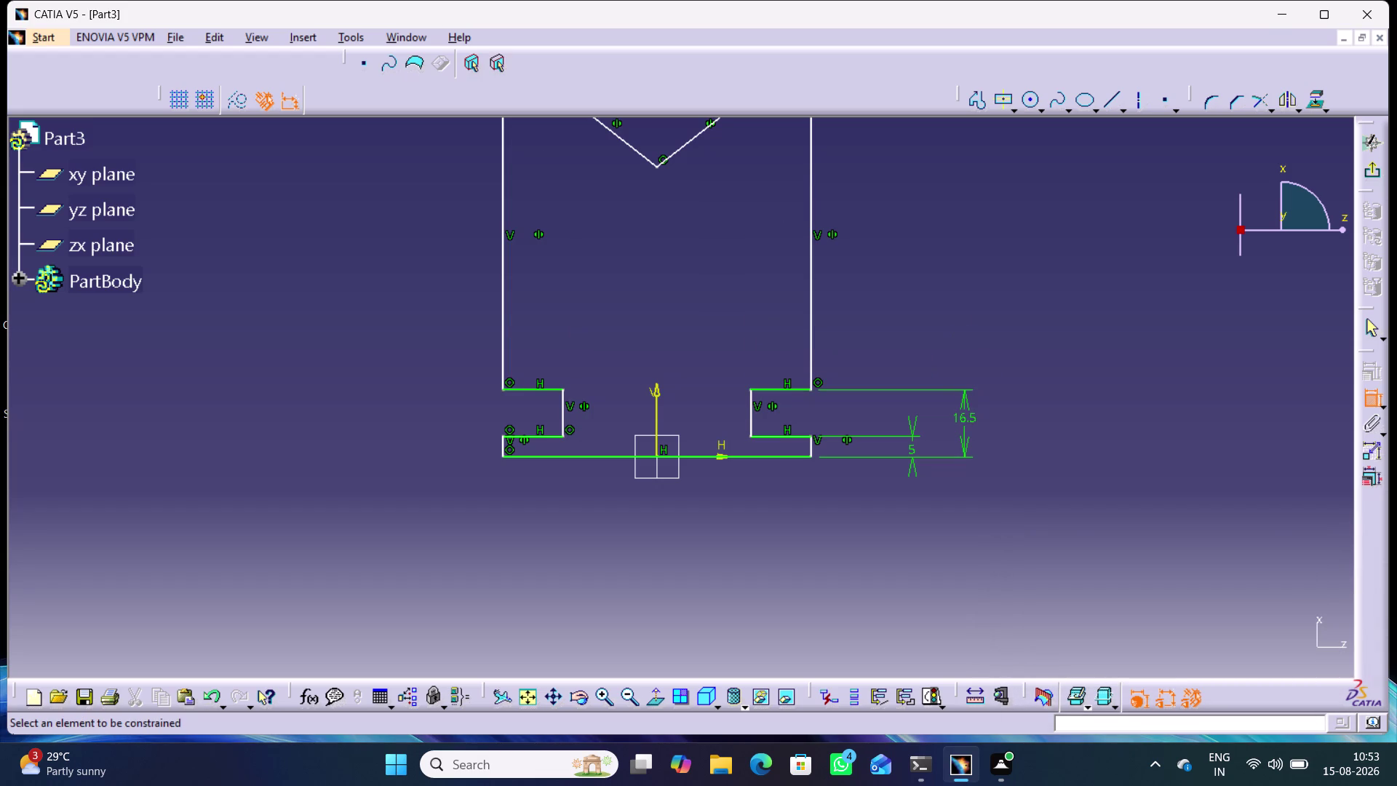
After undoing a stray change, re-enter 16.5 mm on the step dimension.
click(811, 267)
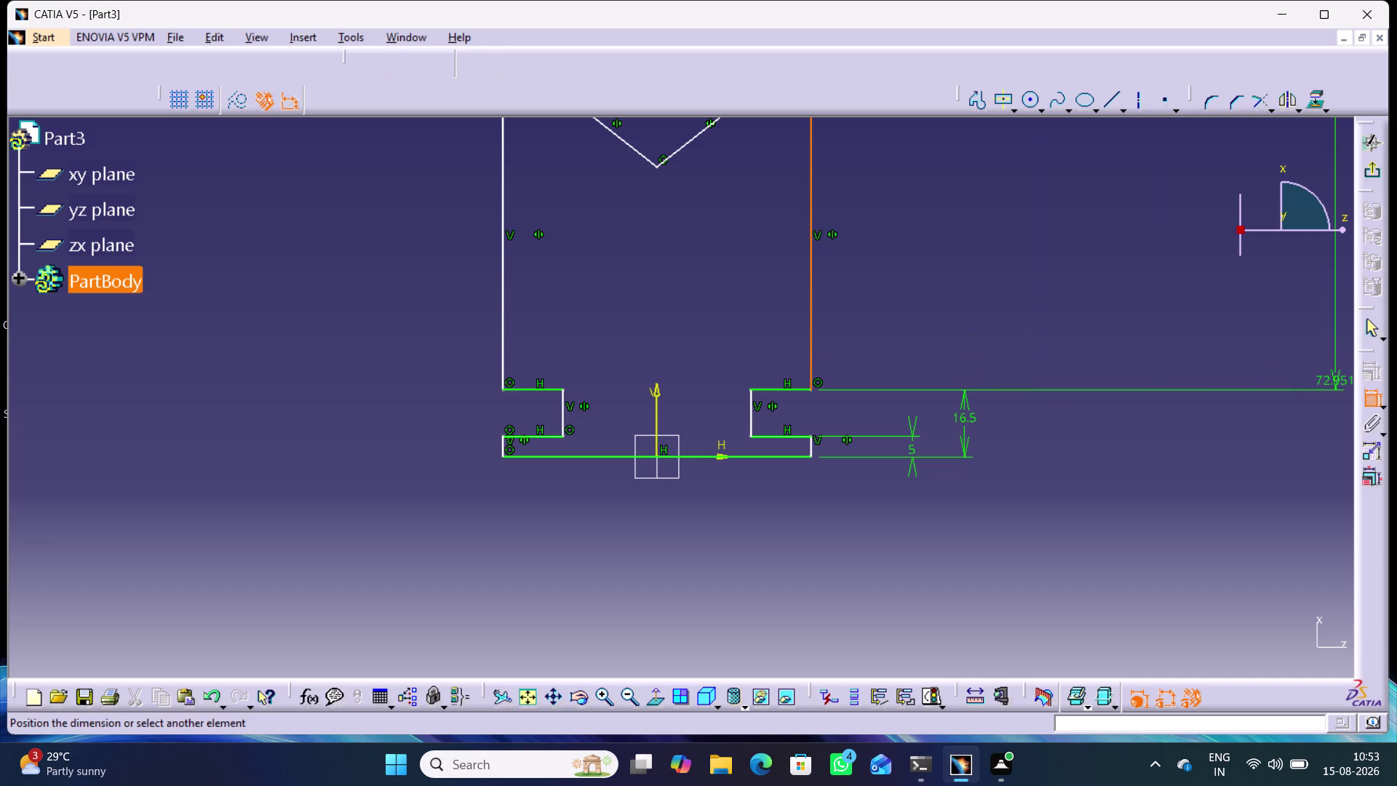
click(1367, 397)
click(1221, 355)
click(1370, 395)
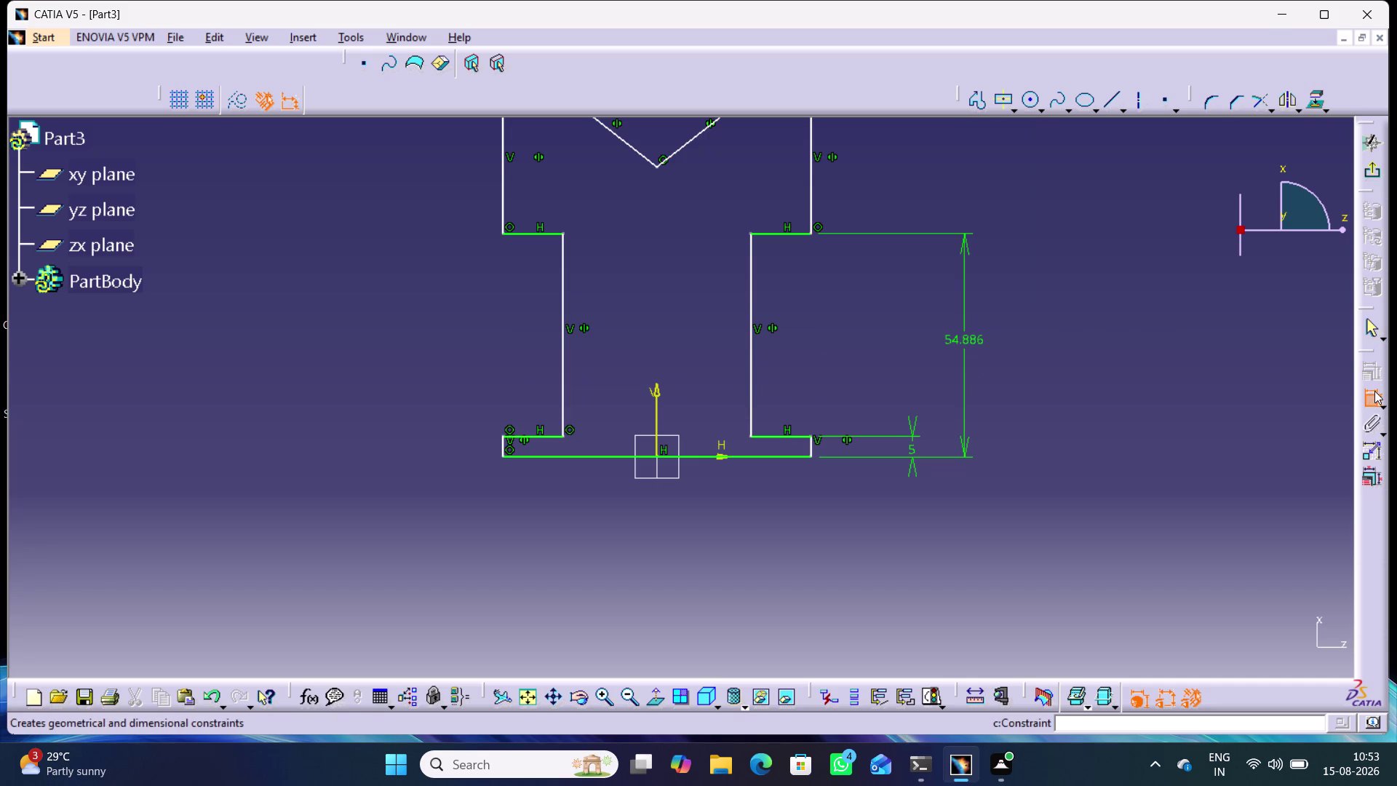
click(1371, 394)
double_click(962, 337)
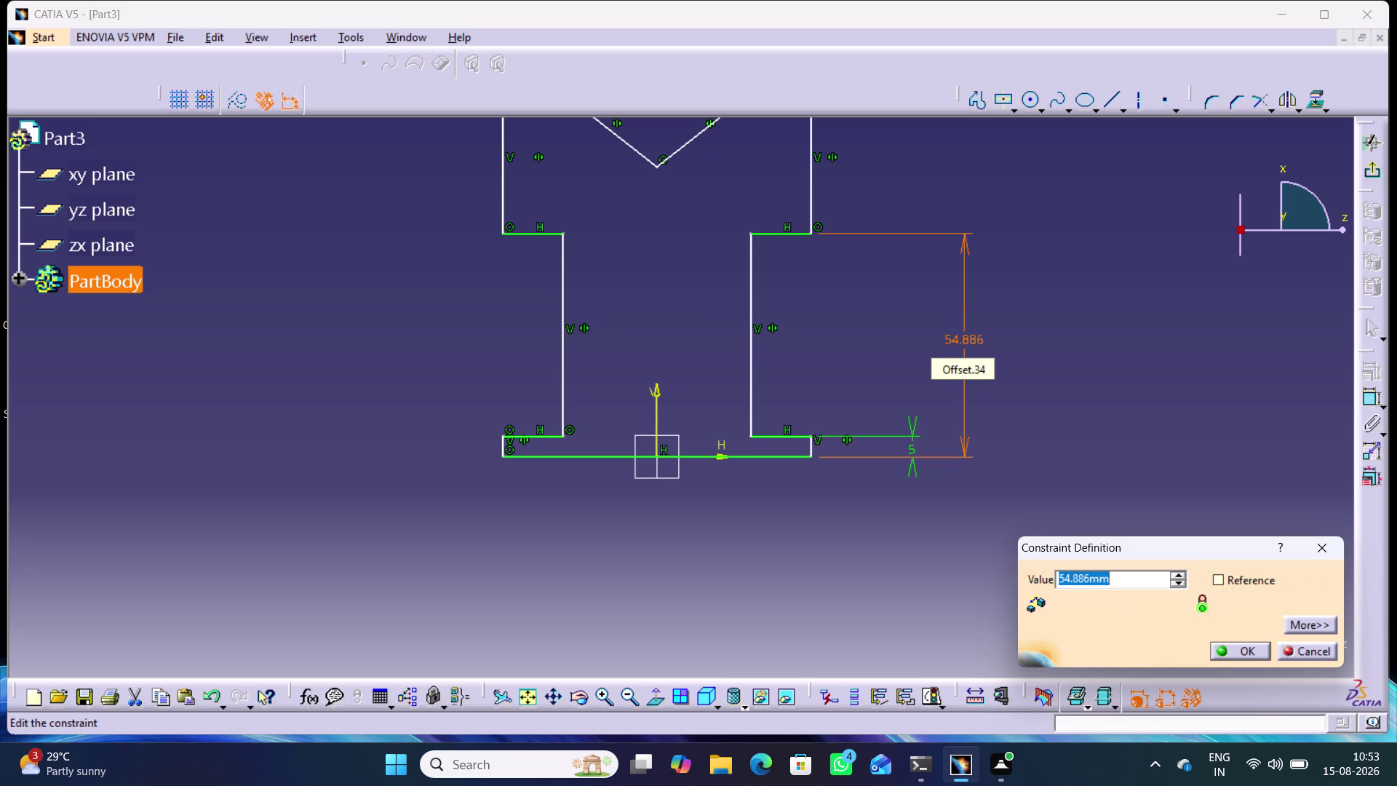
text(16.5)
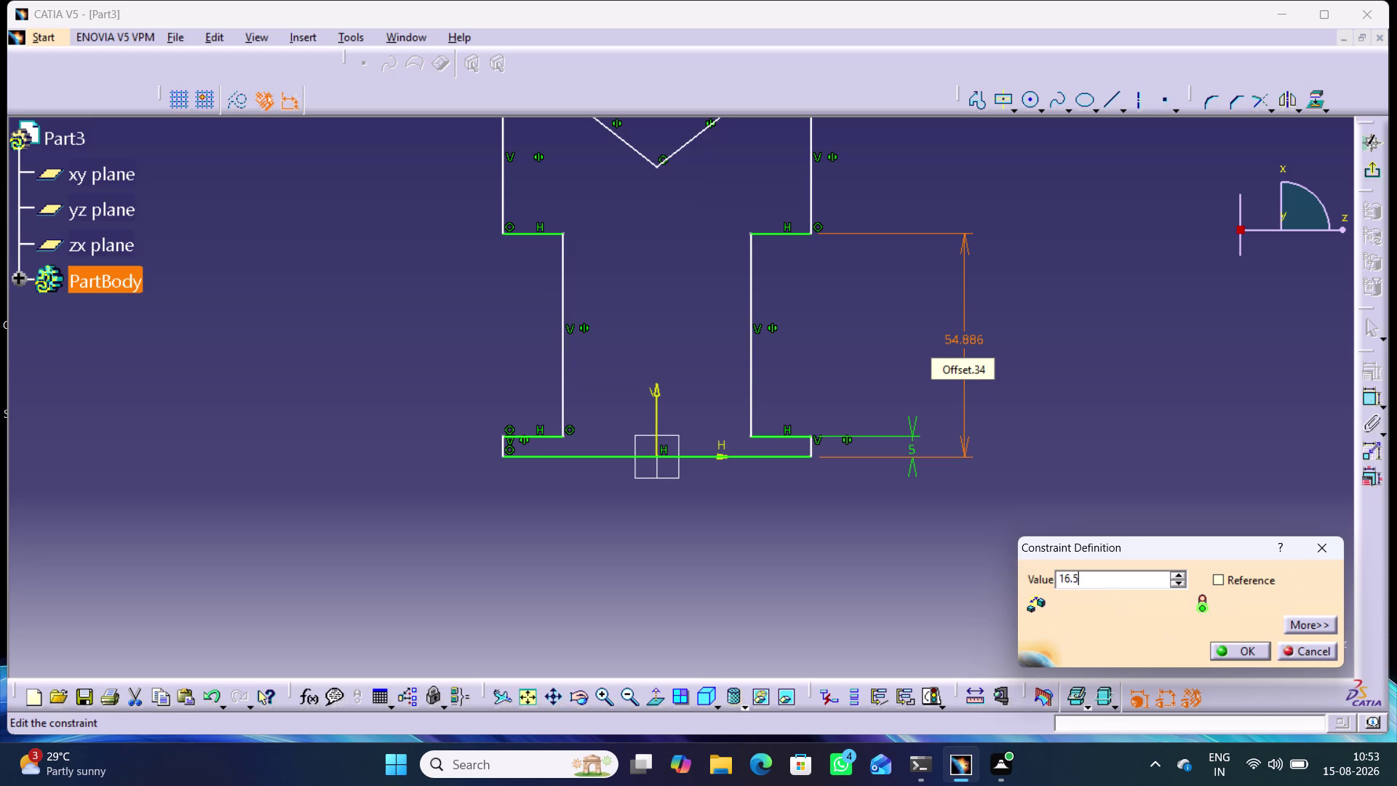
key(Return)
click(987, 340)
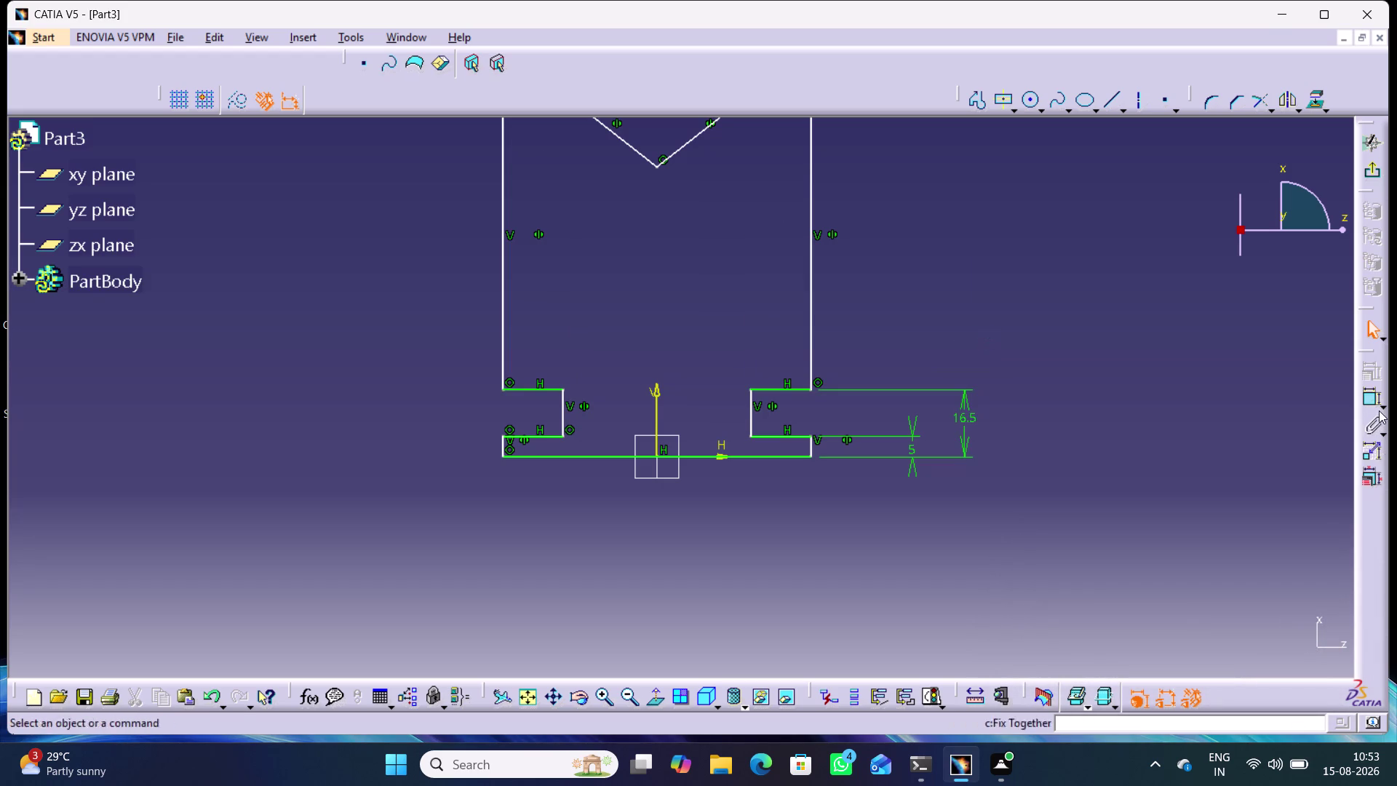
double_click(1366, 396)
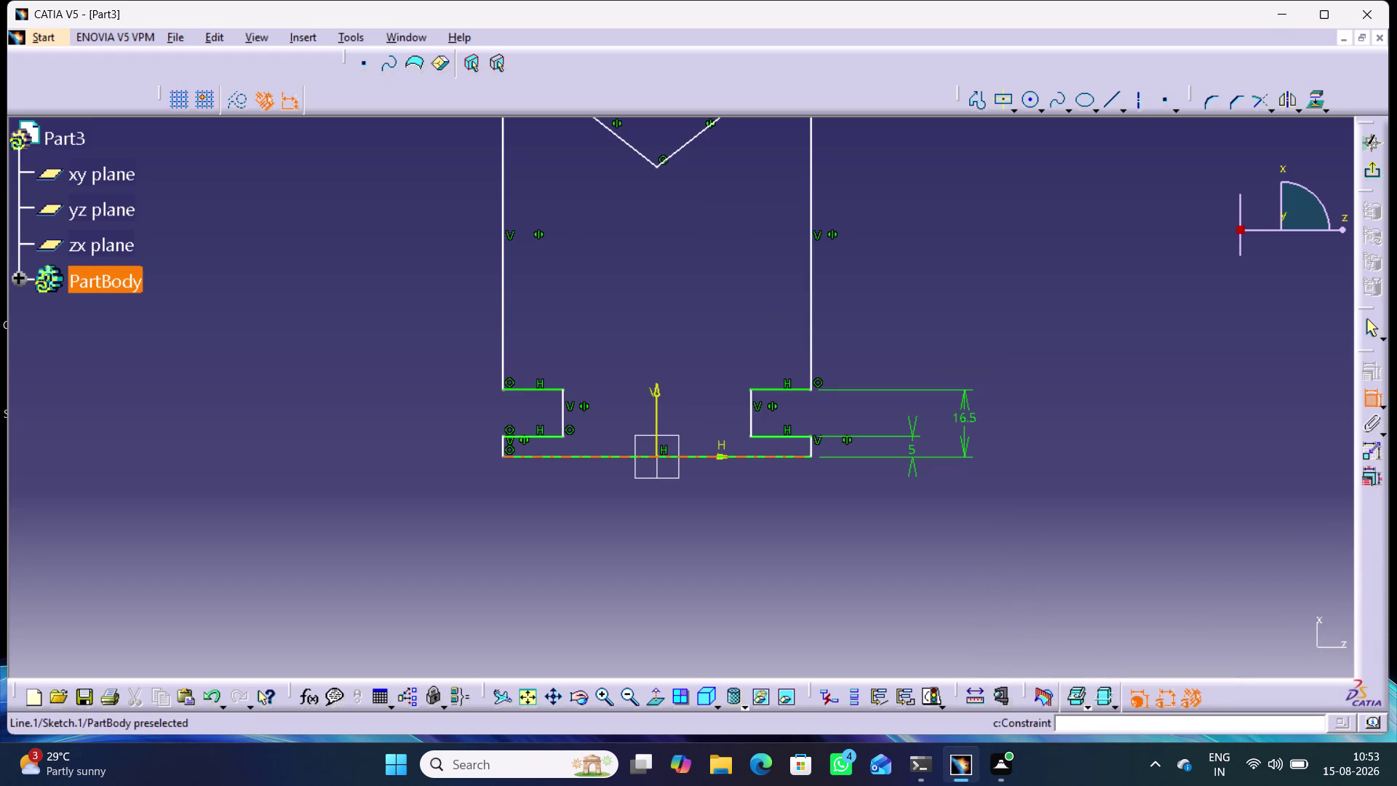
Dimension the top edge 20 mm from the base line, then zoom out to the profile.
click(812, 457)
scroll(up, 3)
middle_drag(853, 297, 856, 358)
right_drag(853, 296, 847, 303)
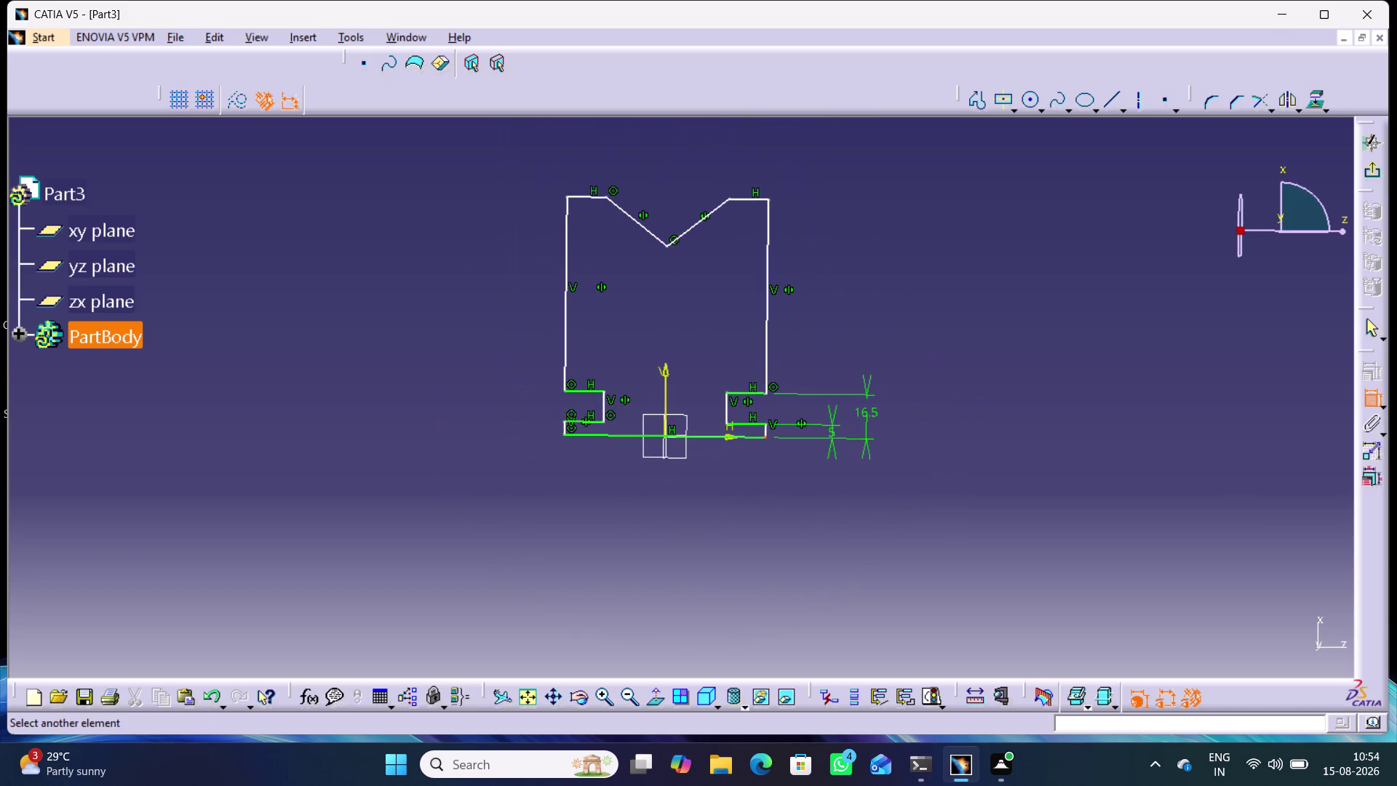
click(766, 201)
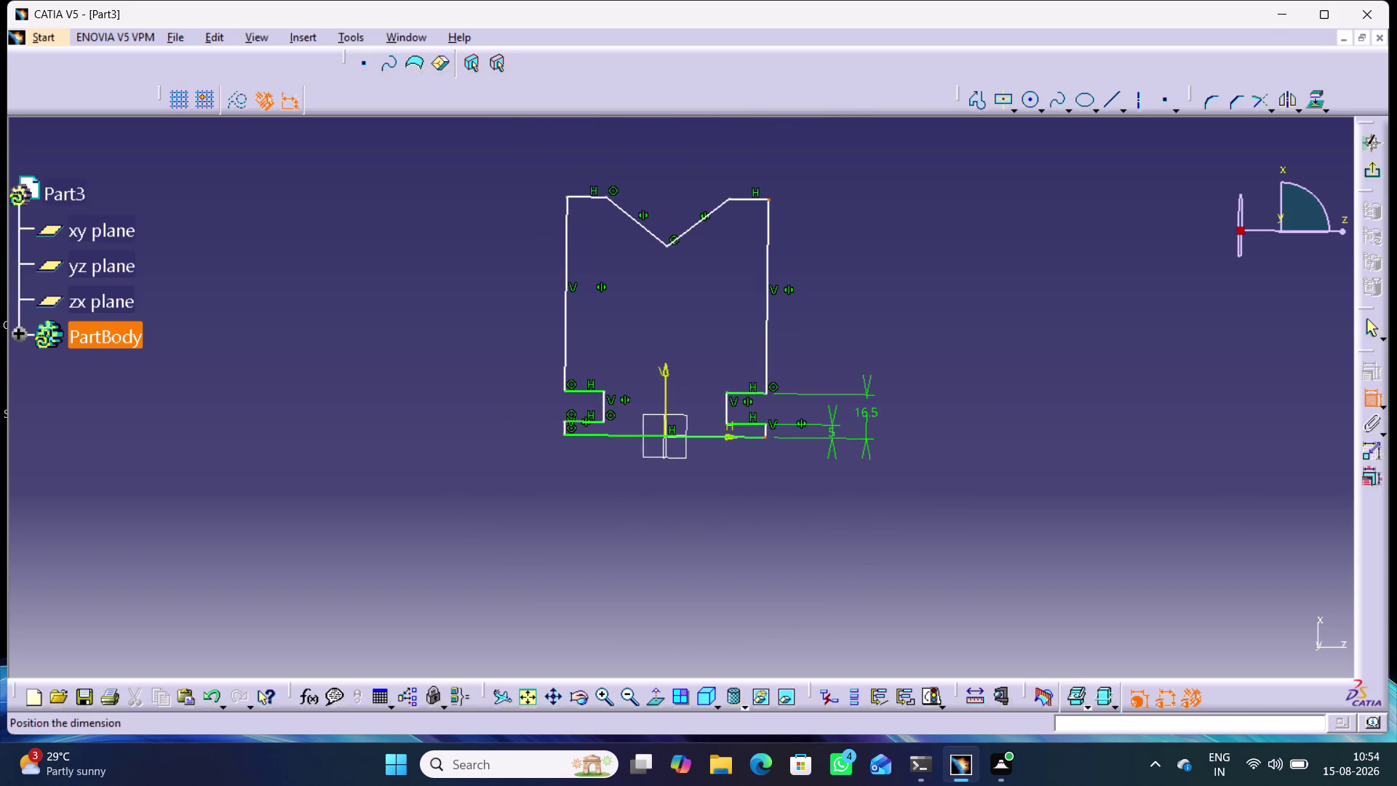
click(892, 307)
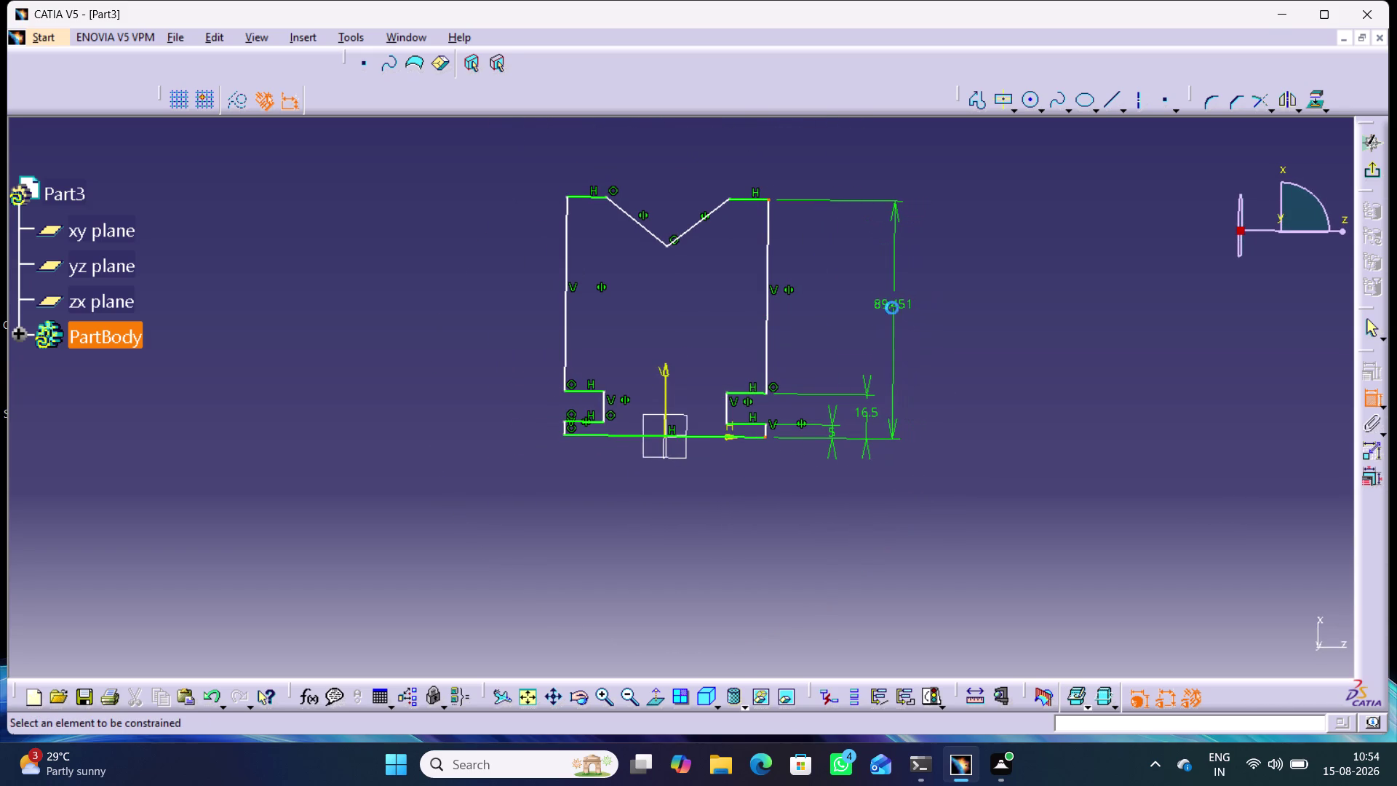
double_click(892, 304)
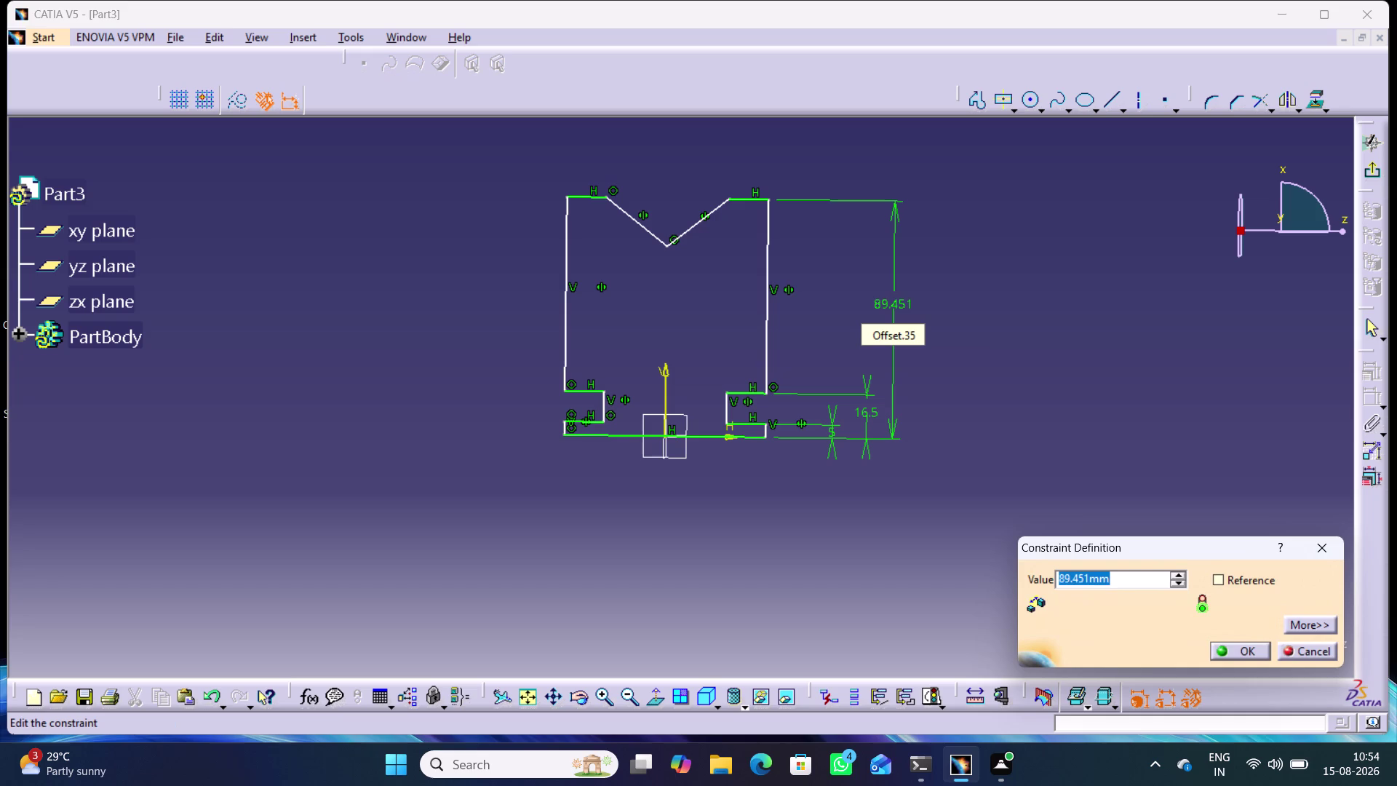
text(20)
key(Return)
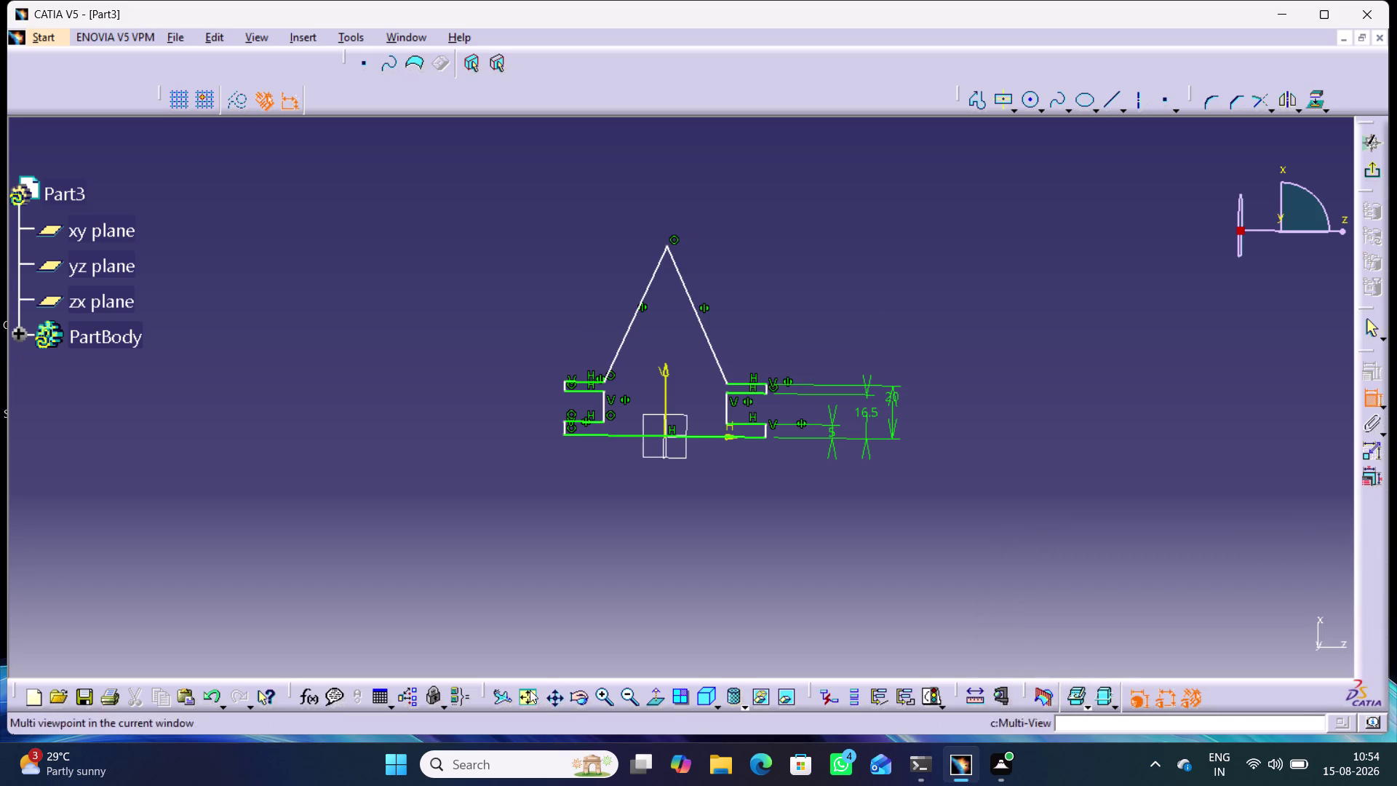
click(523, 687)
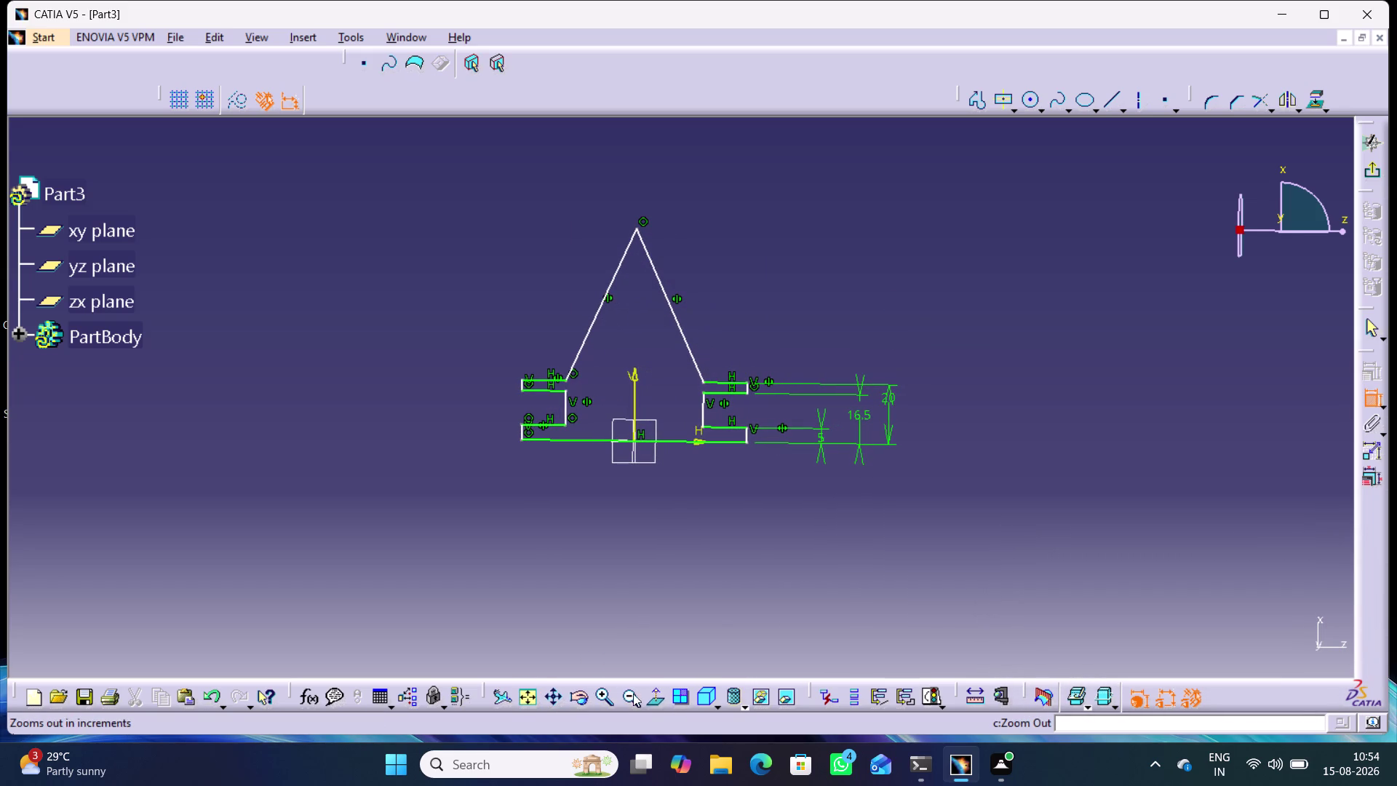
click(652, 696)
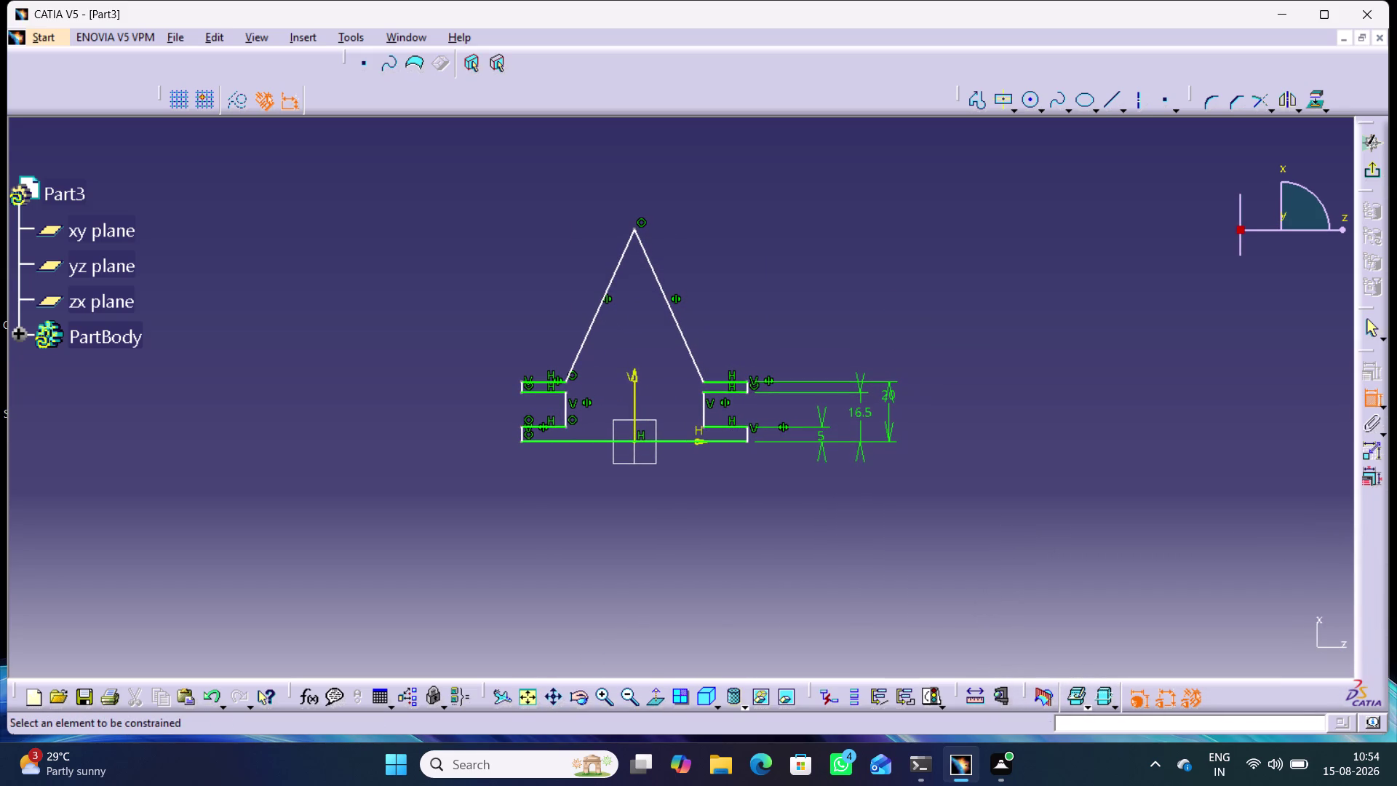
middle_drag(650, 545, 636, 478)
Drag the peak and inner vertical edges down toward the origin to flatten the profile.
right_click(650, 545)
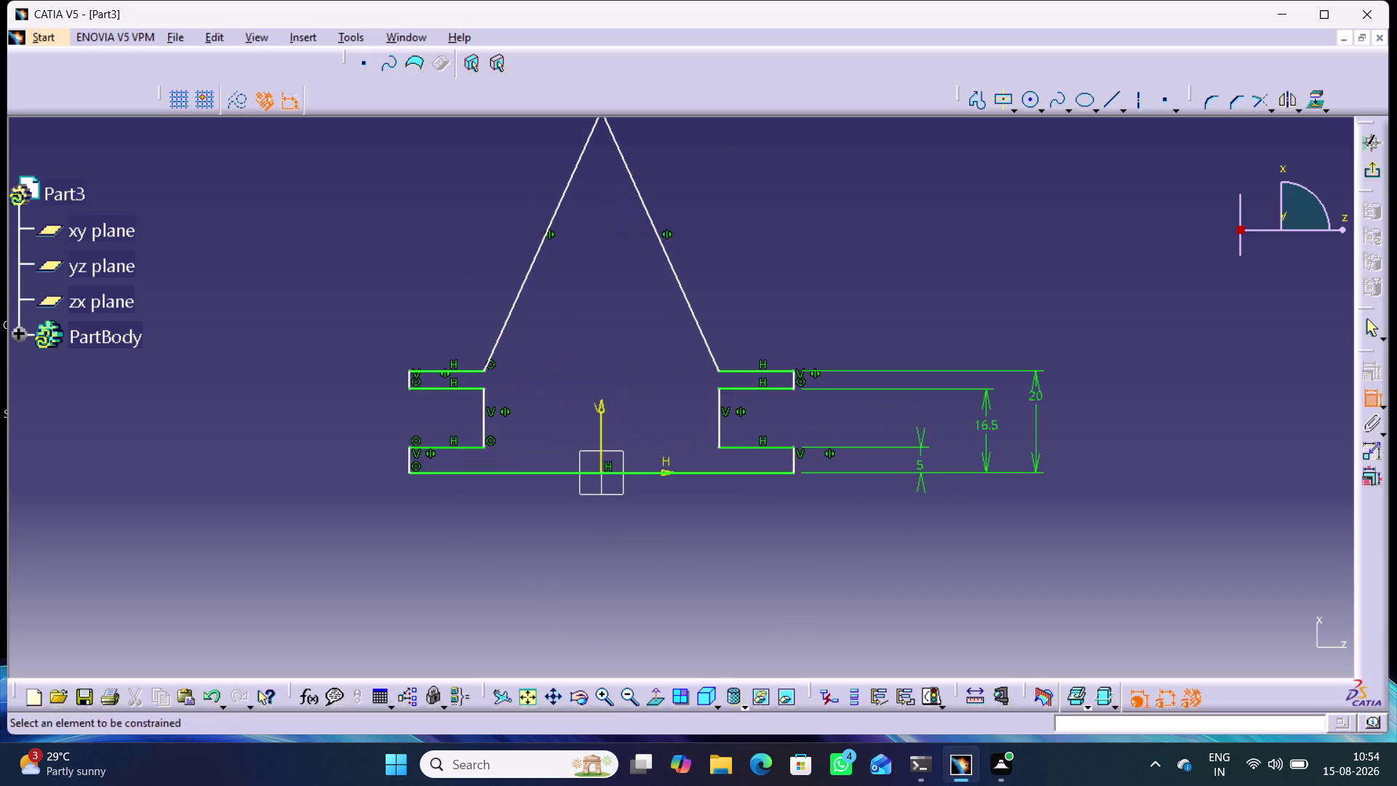
click(1372, 395)
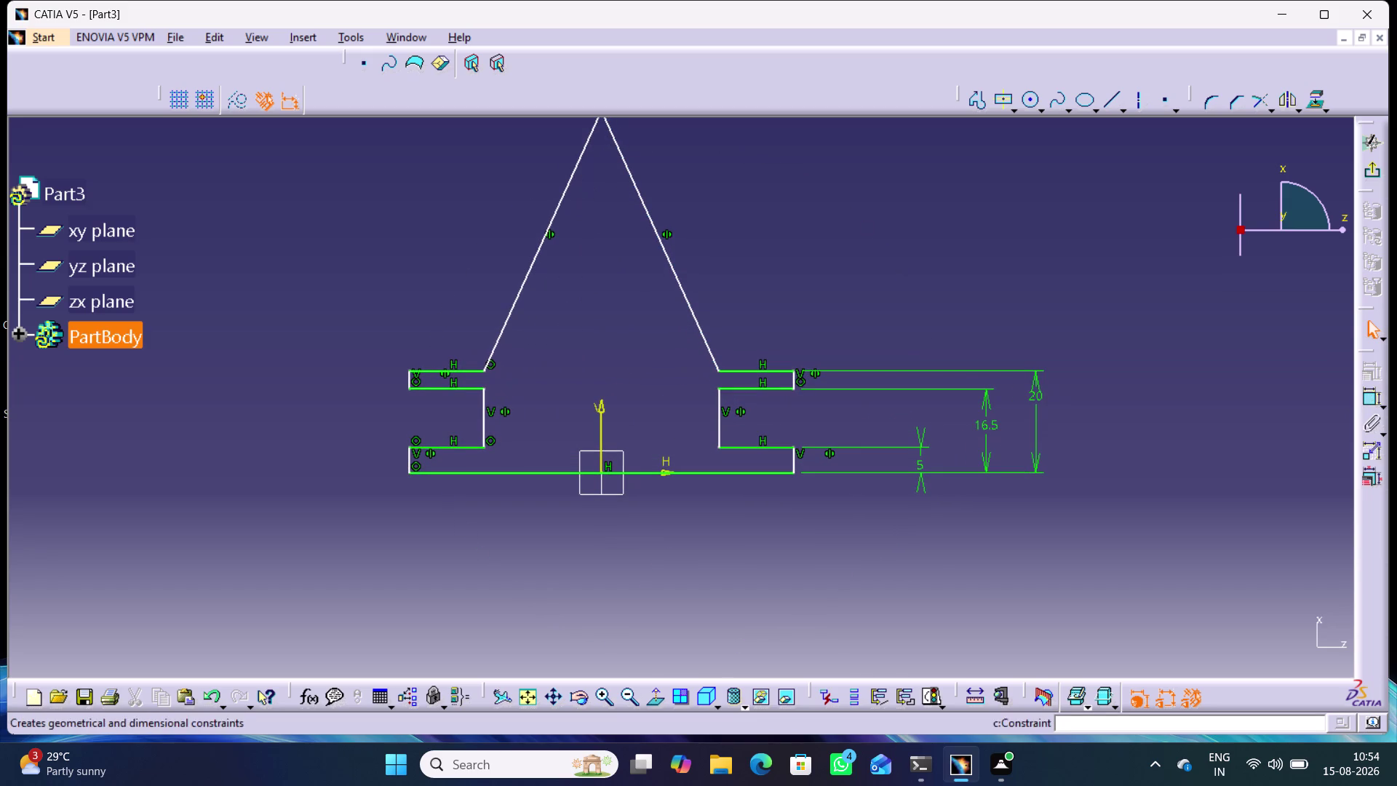
drag(601, 118, 585, 409)
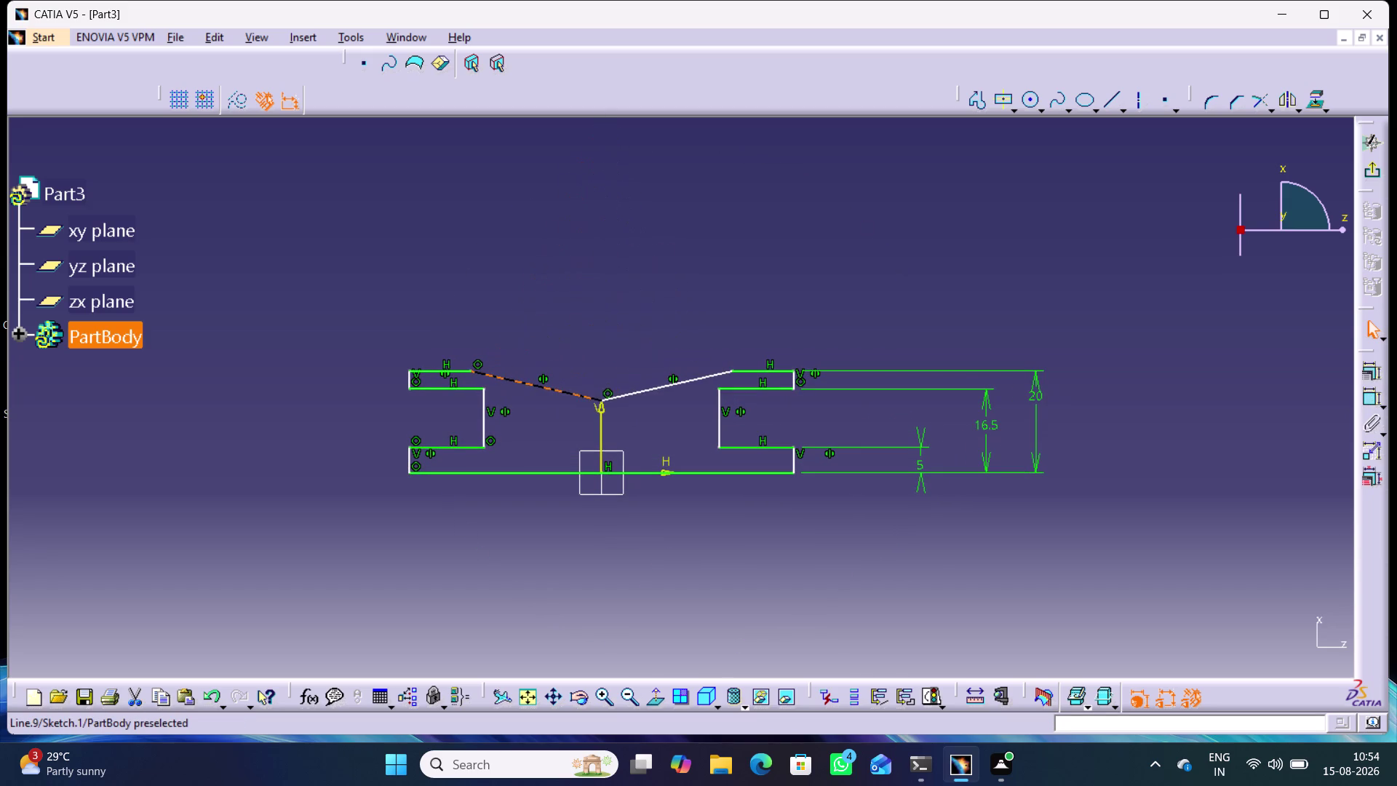
drag(585, 409, 587, 417)
click(588, 288)
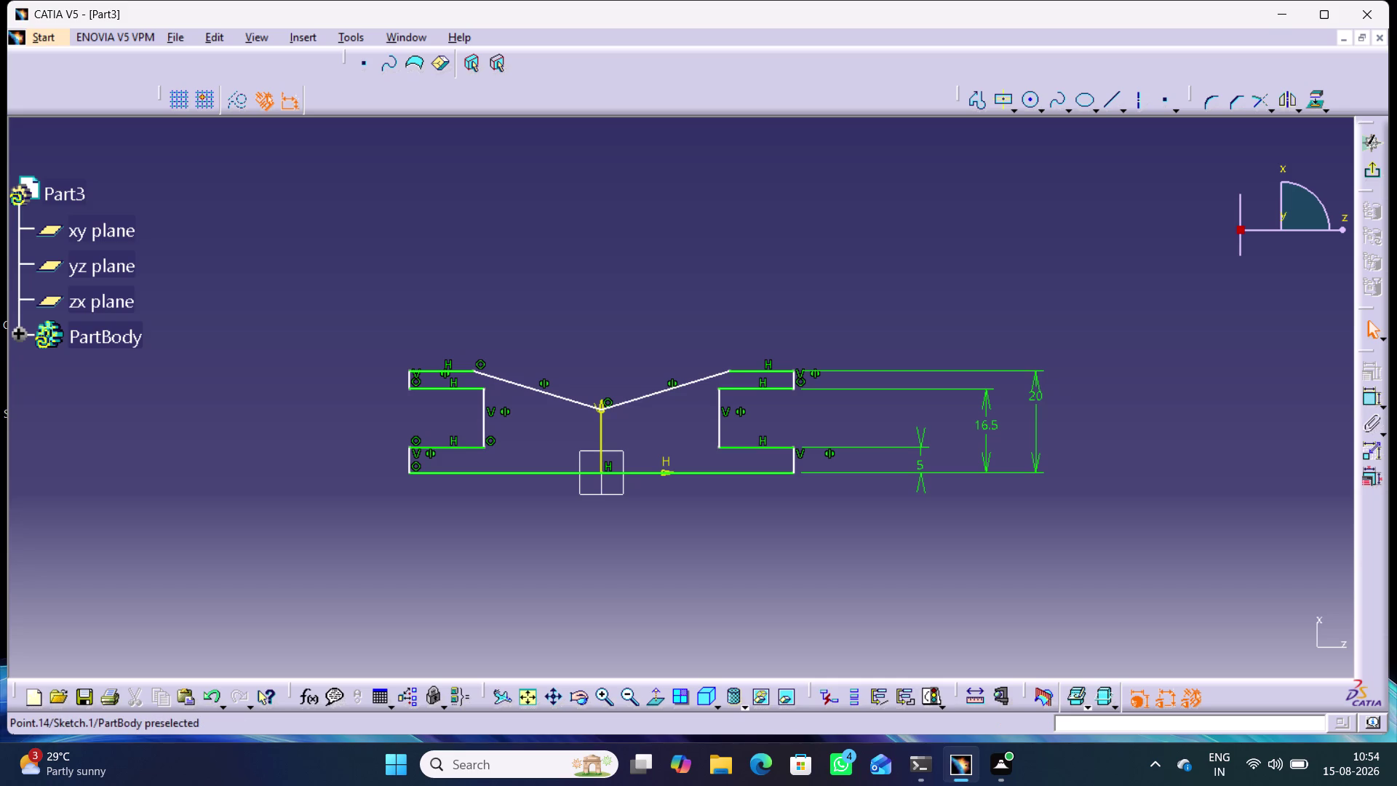
drag(476, 369, 553, 374)
drag(482, 406, 569, 415)
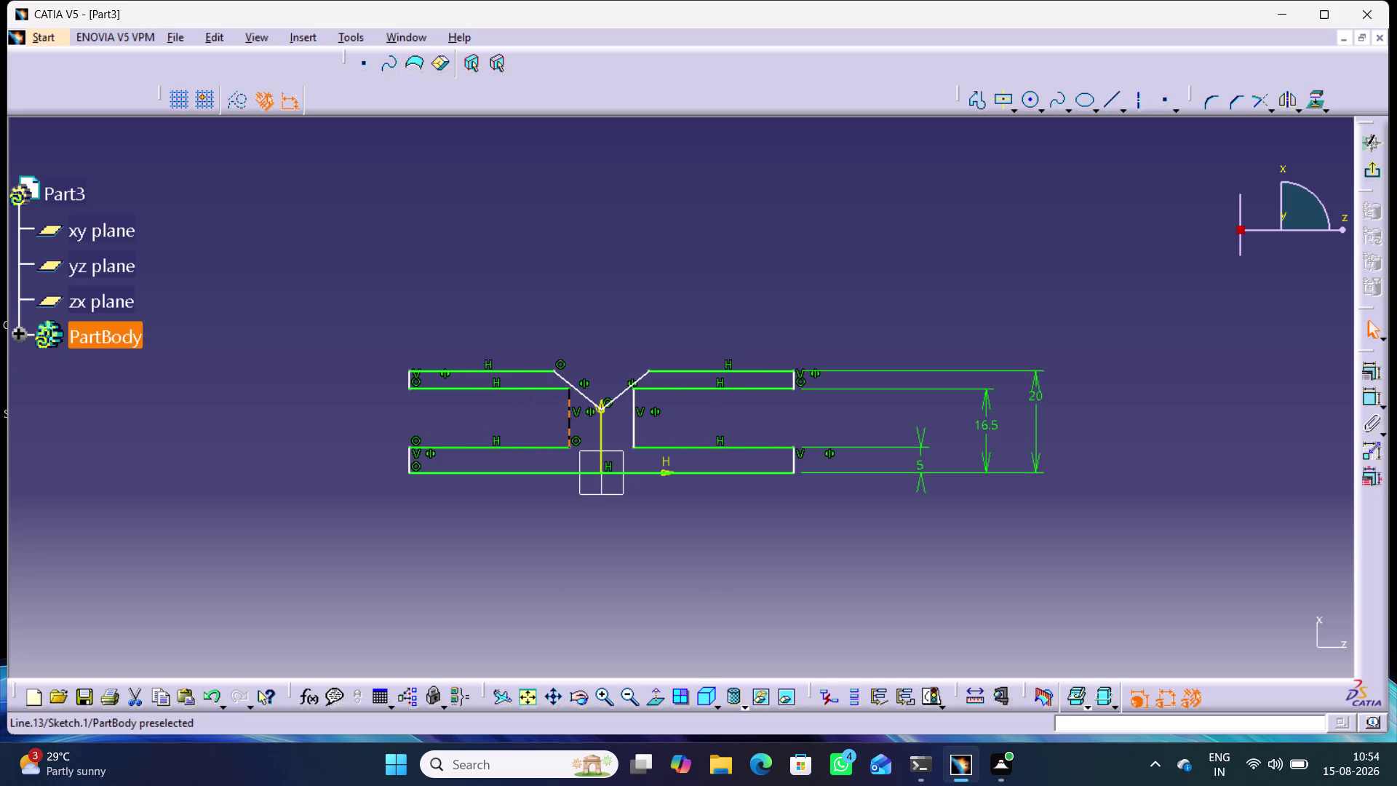
drag(569, 414, 566, 415)
click(616, 417)
drag(612, 401, 617, 382)
click(668, 306)
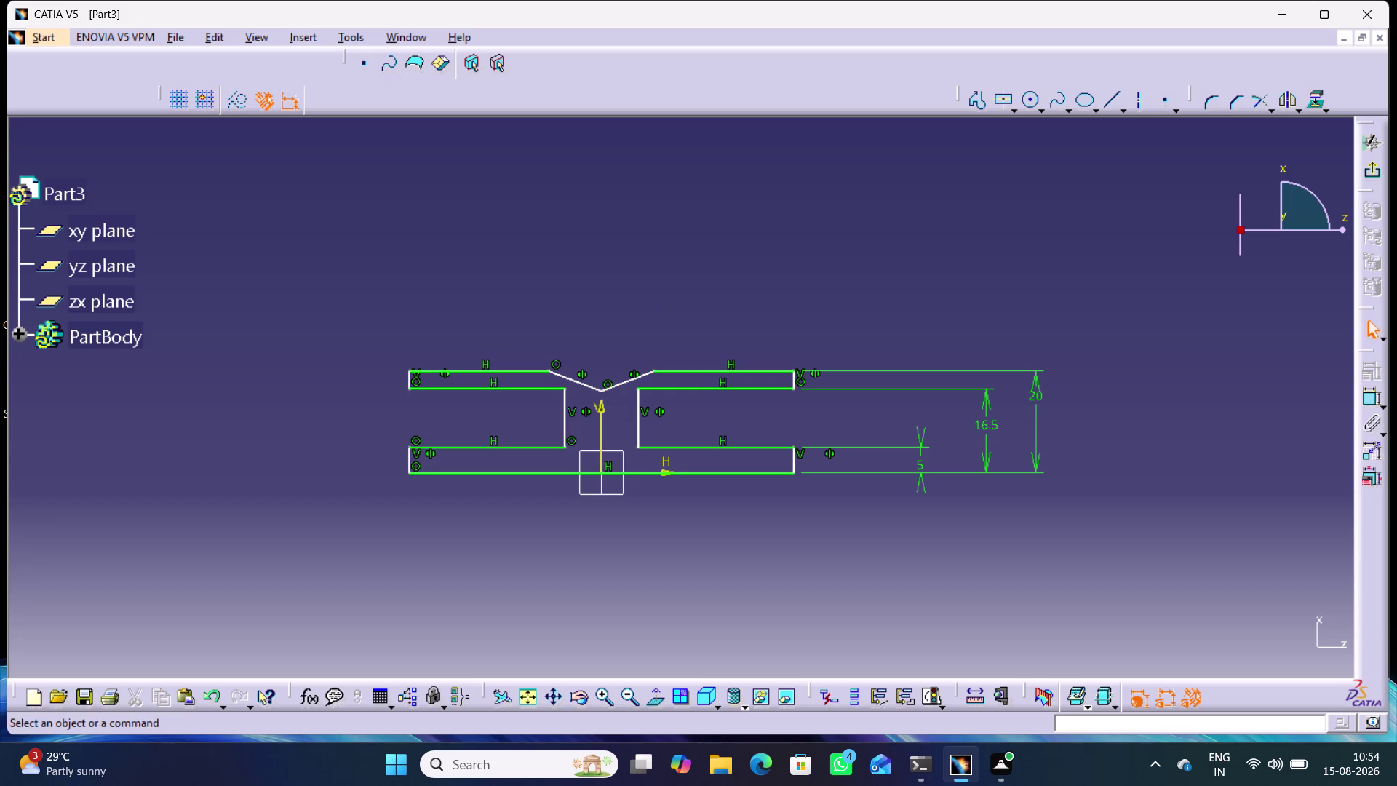
Make the two central points coincident, merging the inner webs, then undo a stray drag.
double_click(1368, 400)
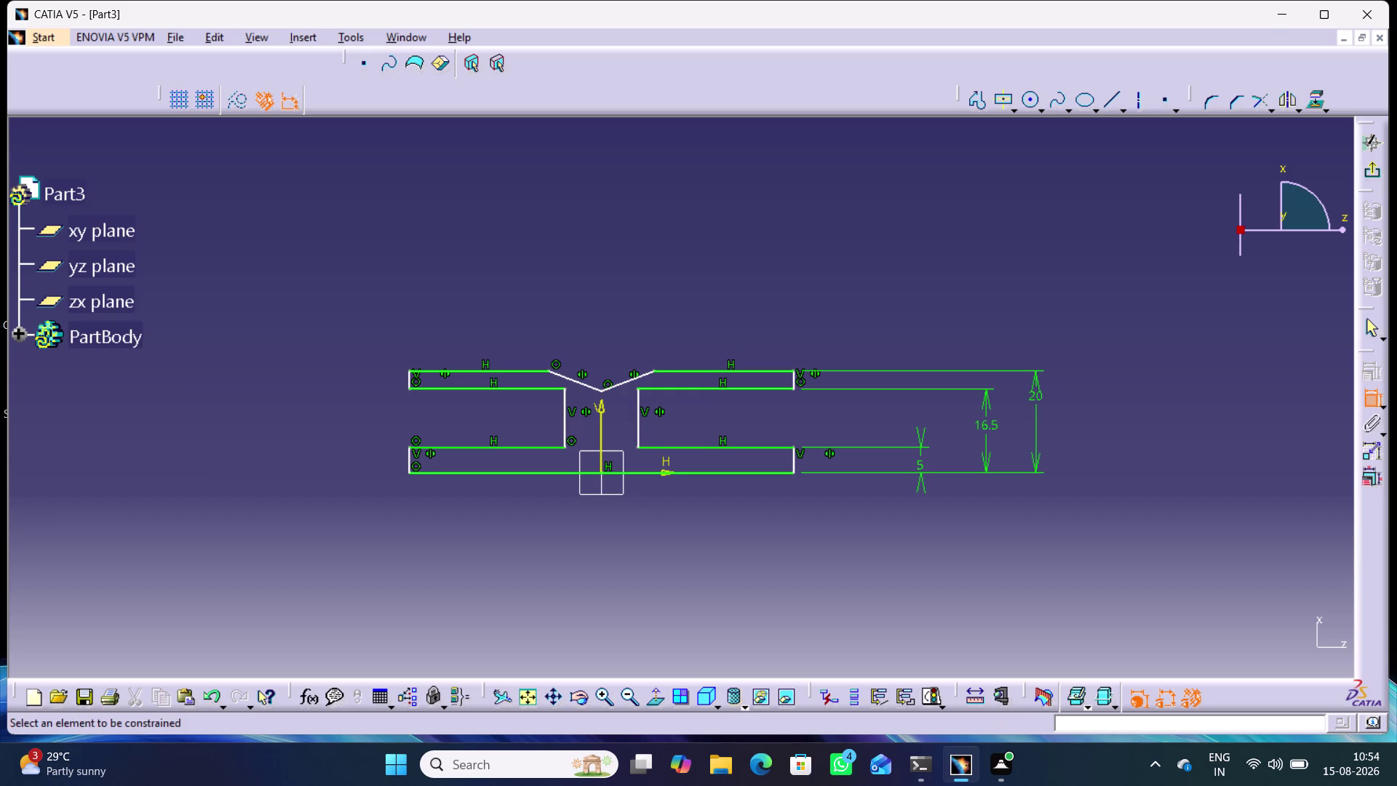
click(605, 391)
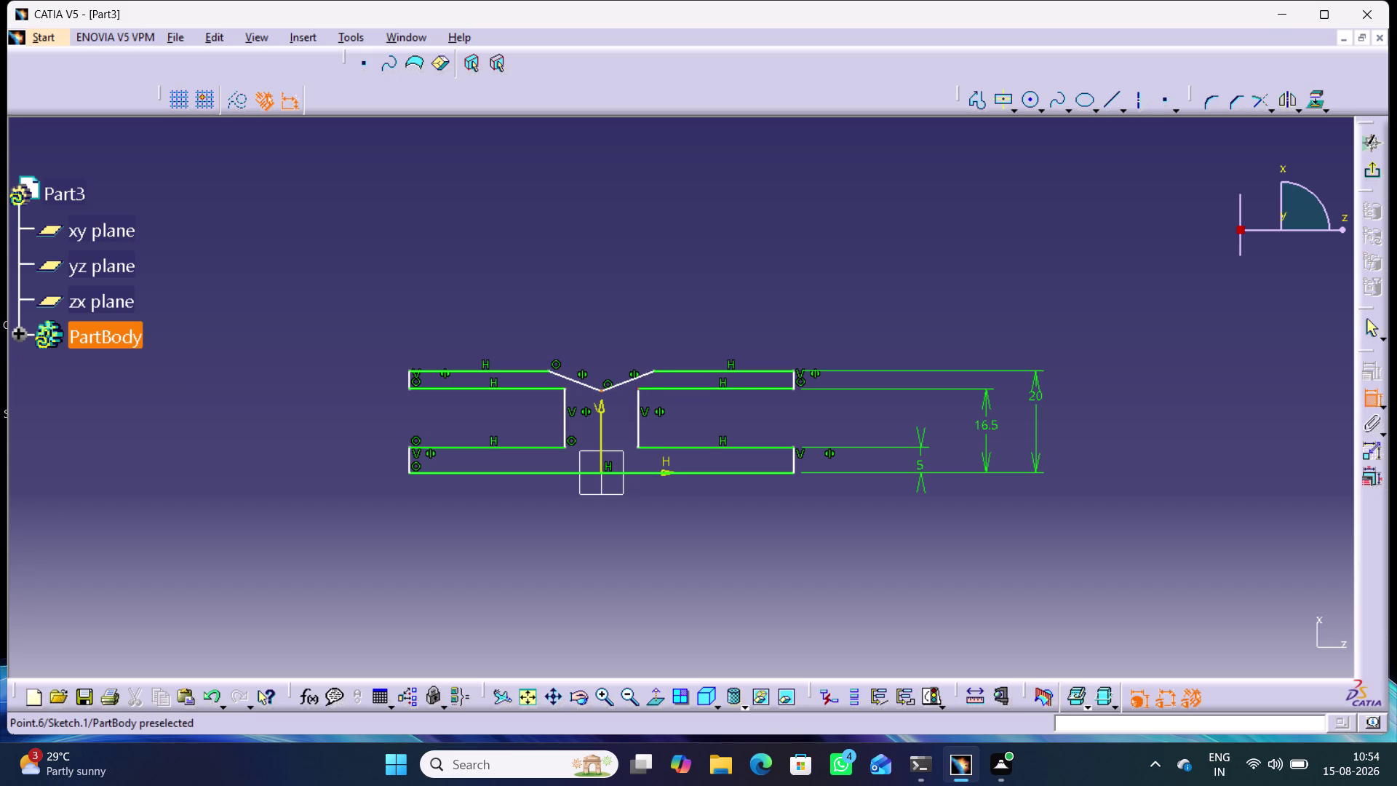
click(638, 388)
right_click(576, 265)
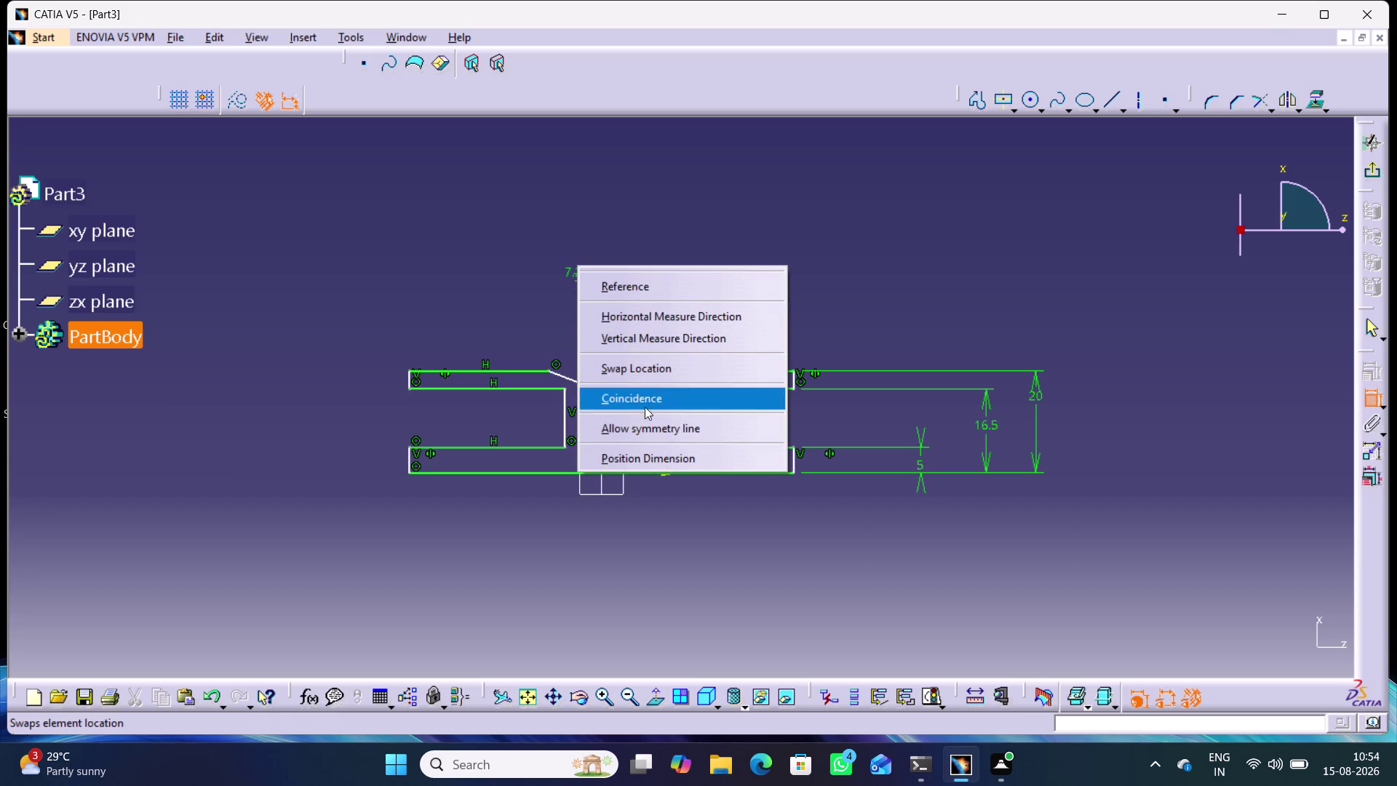
click(643, 399)
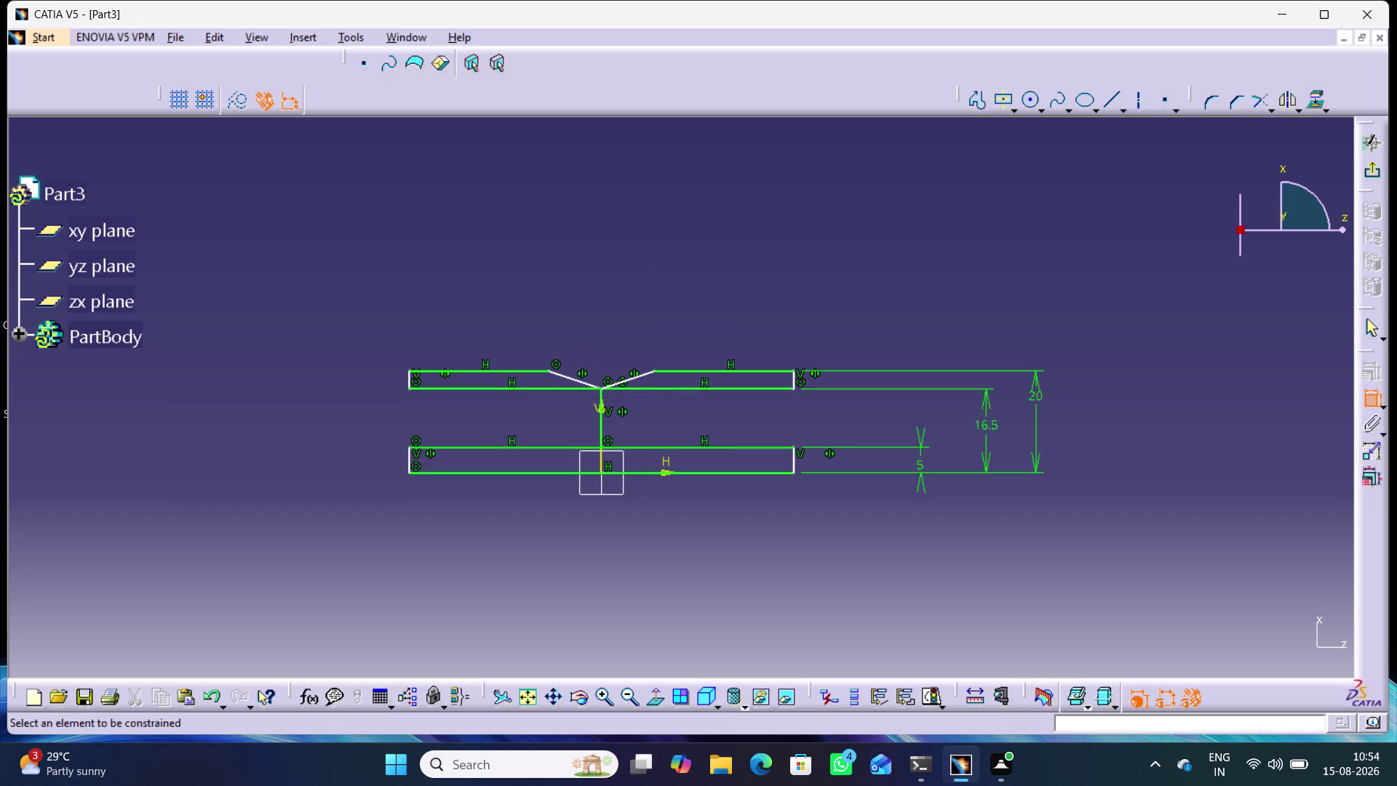
click(1369, 401)
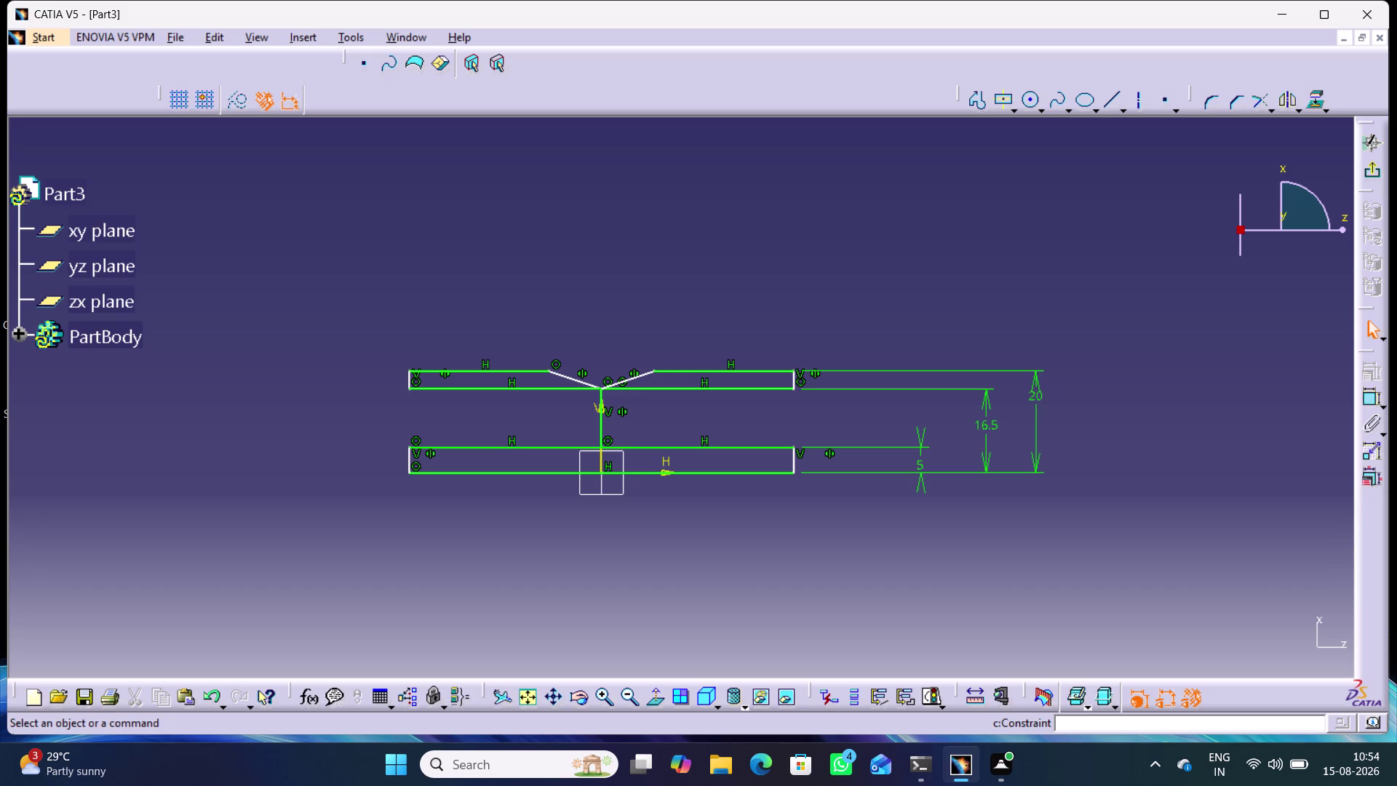
drag(599, 418, 724, 434)
key(ctrl+z)
key(ctrl+z)
key(ctrl+z)
click(624, 334)
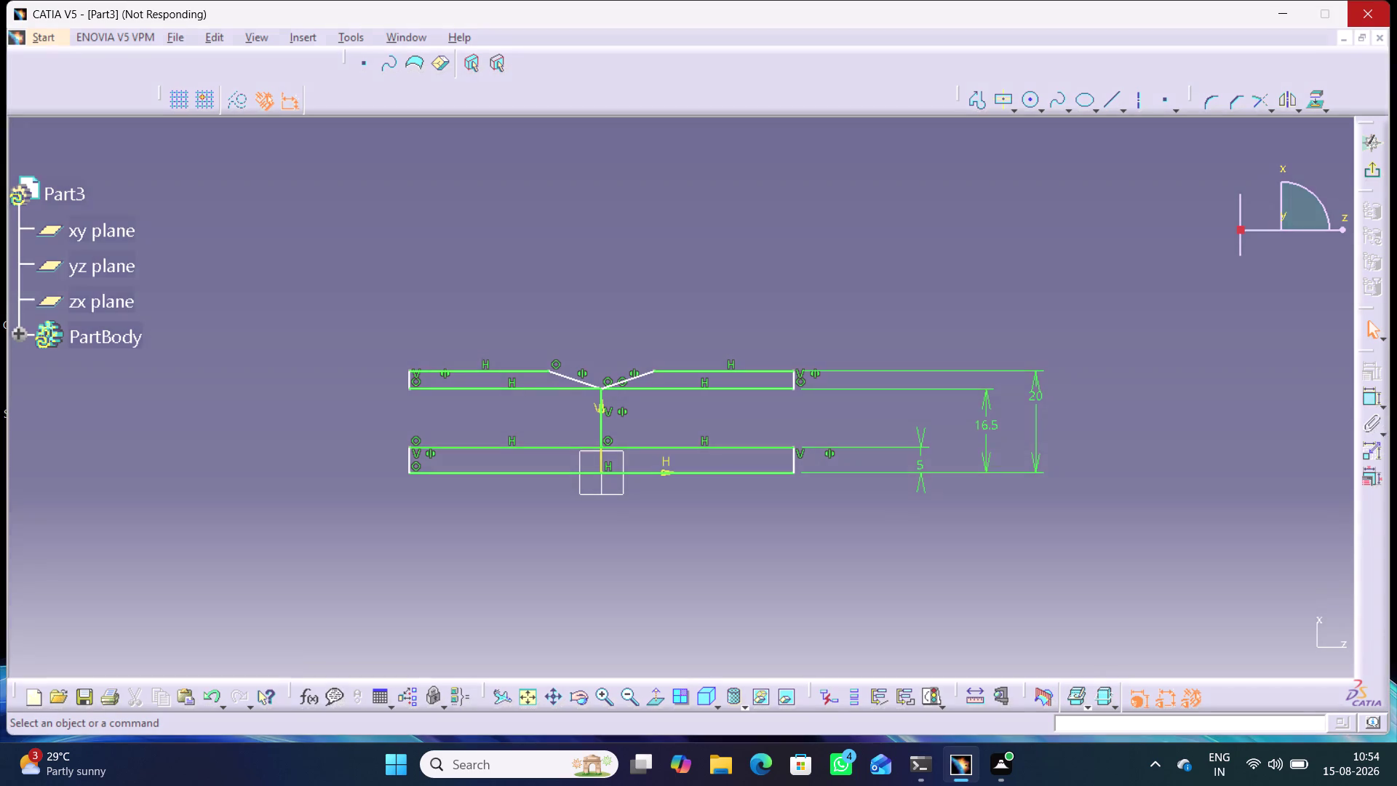